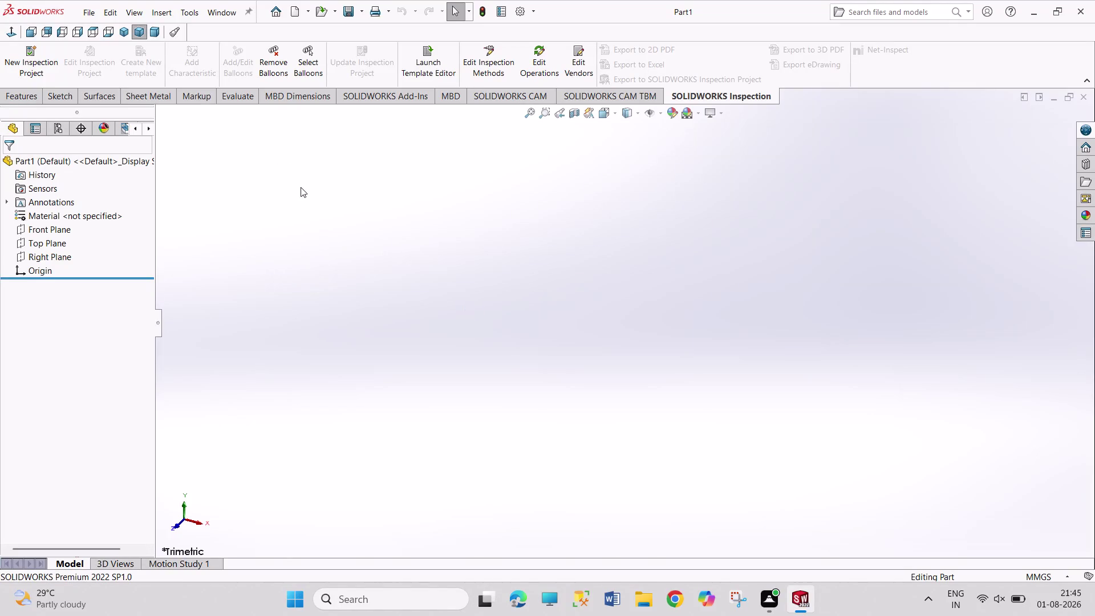
Start Sketch1 on the Front Plane of the new part.
drag(301, 187, 450, 358)
drag(283, 195, 447, 350)
click(59, 232)
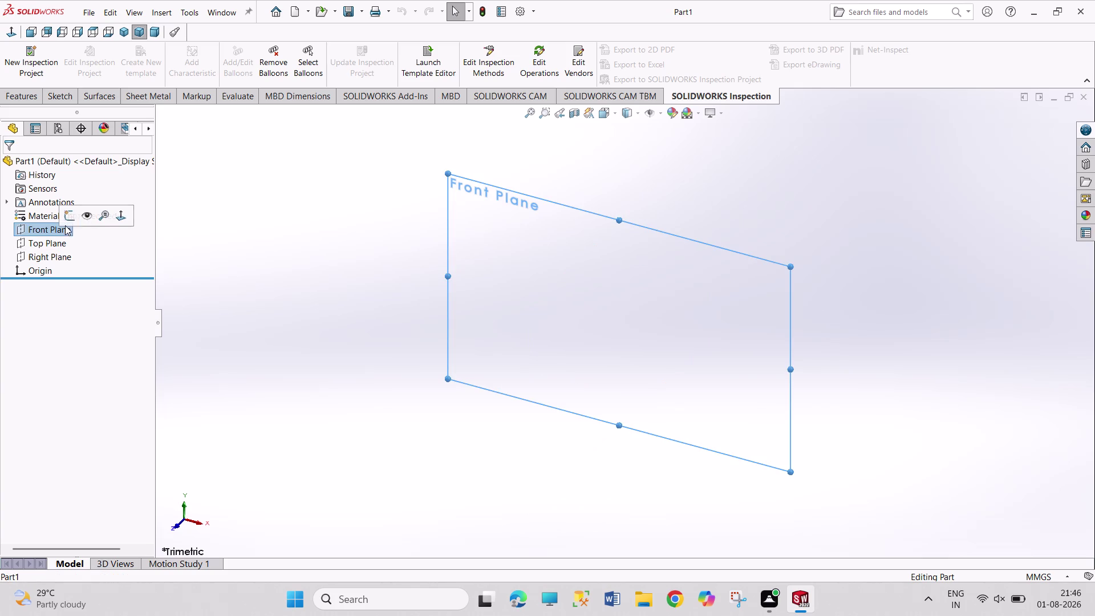
click(71, 212)
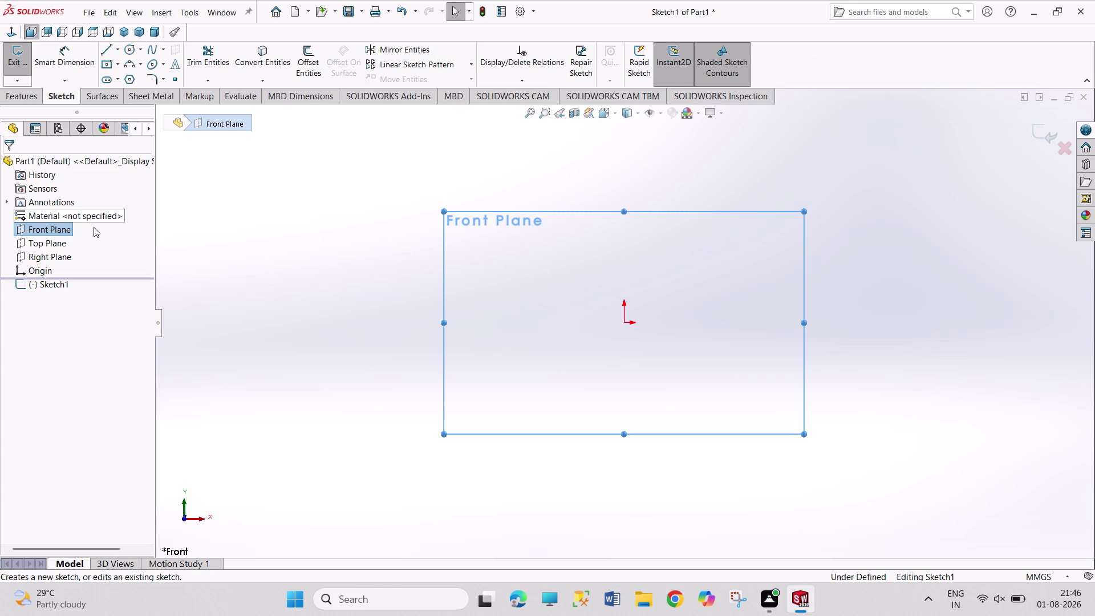
Draw a closed line outline from the origin: end steps, sloped shoulders and raised top.
click(105, 50)
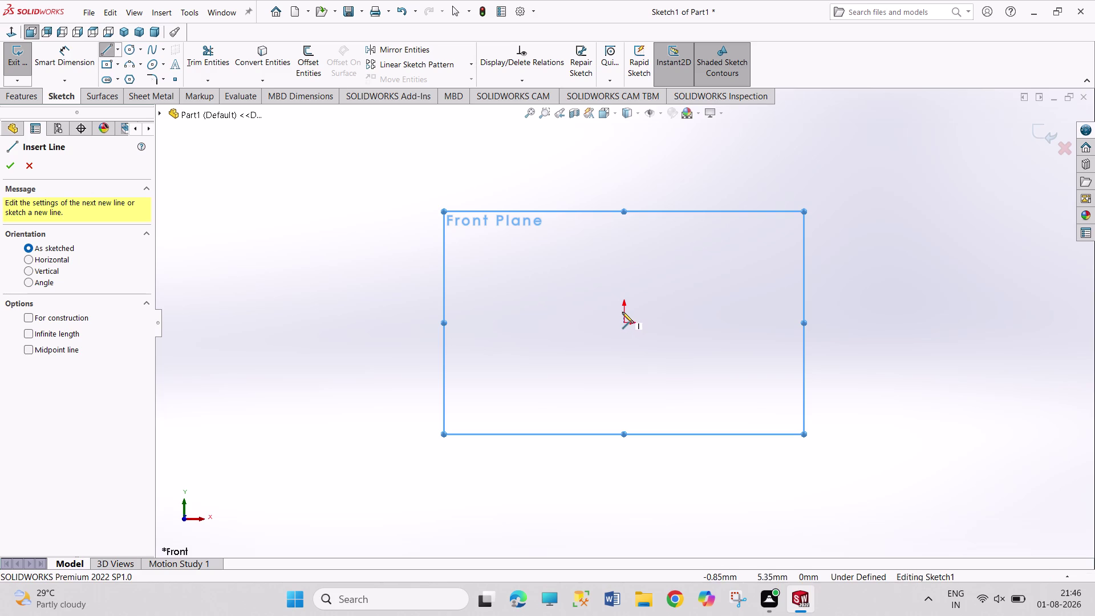
click(624, 313)
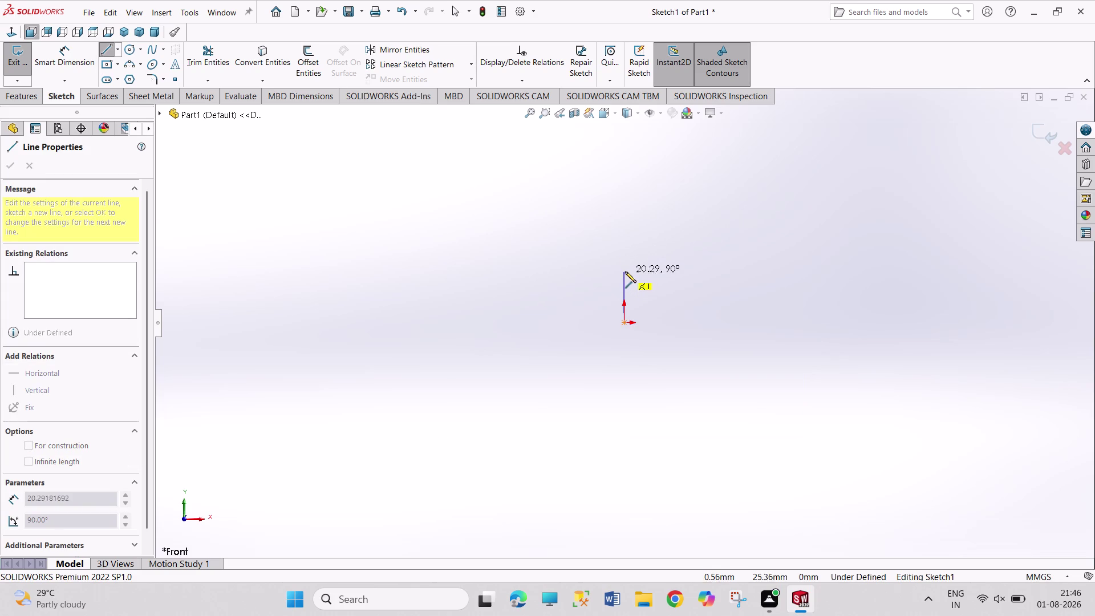
click(624, 271)
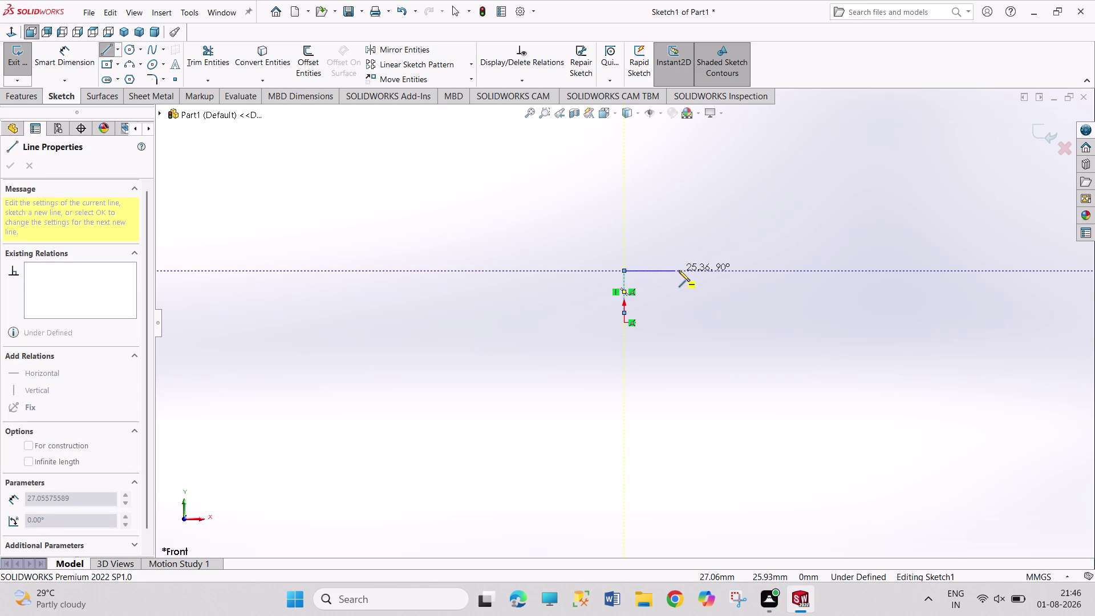
click(678, 270)
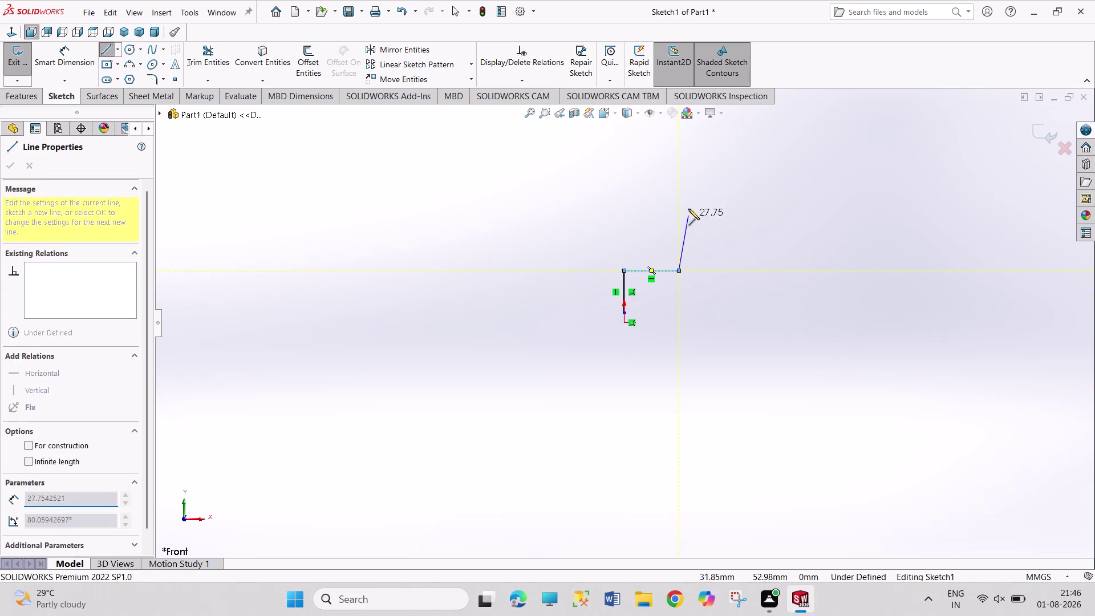
click(689, 204)
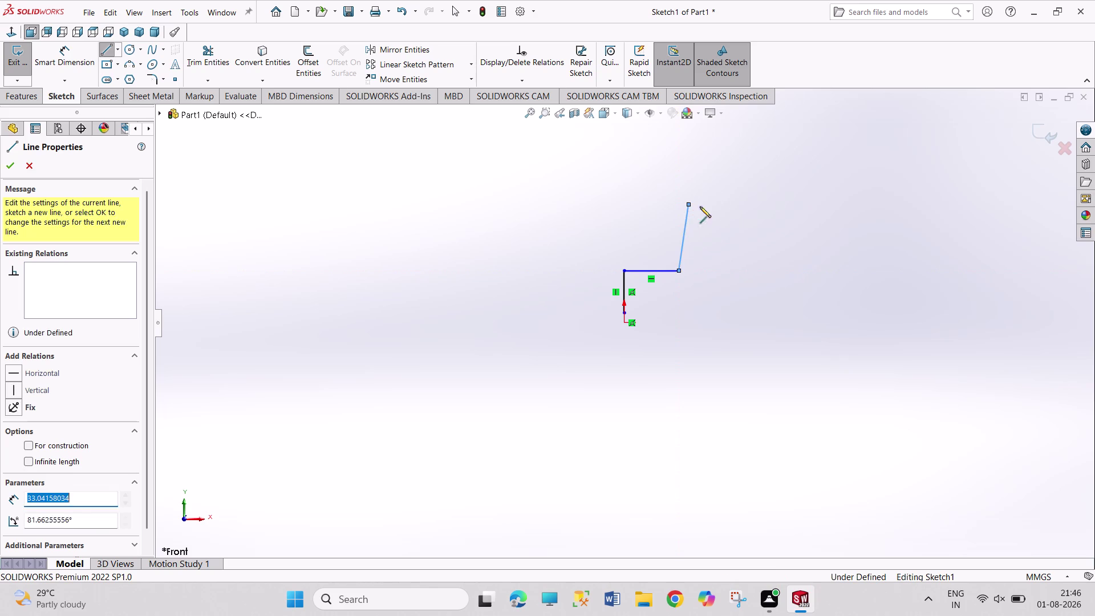
click(895, 203)
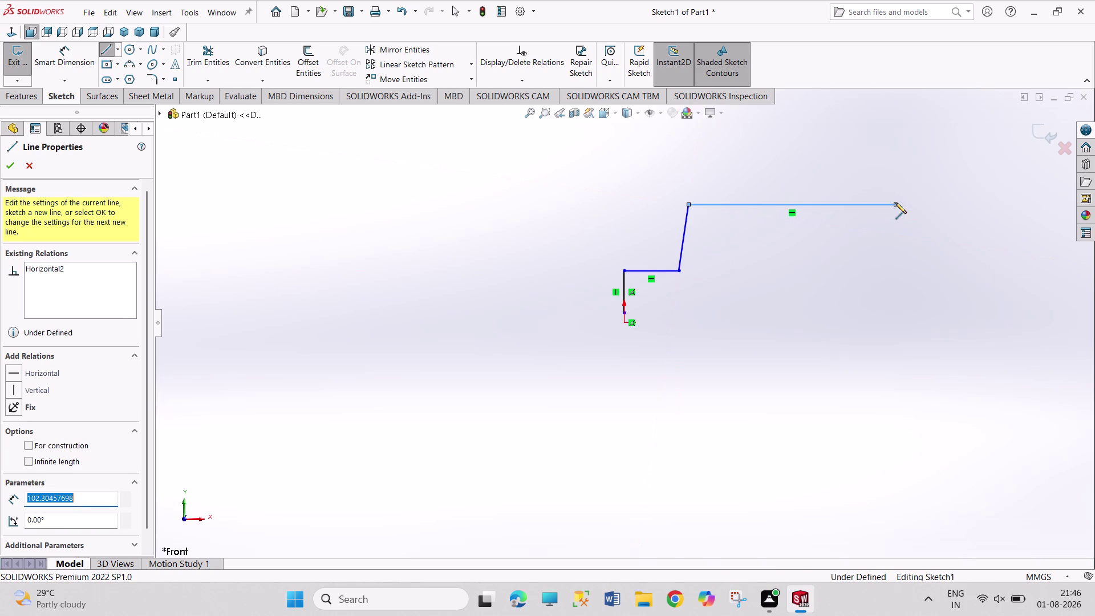
click(914, 273)
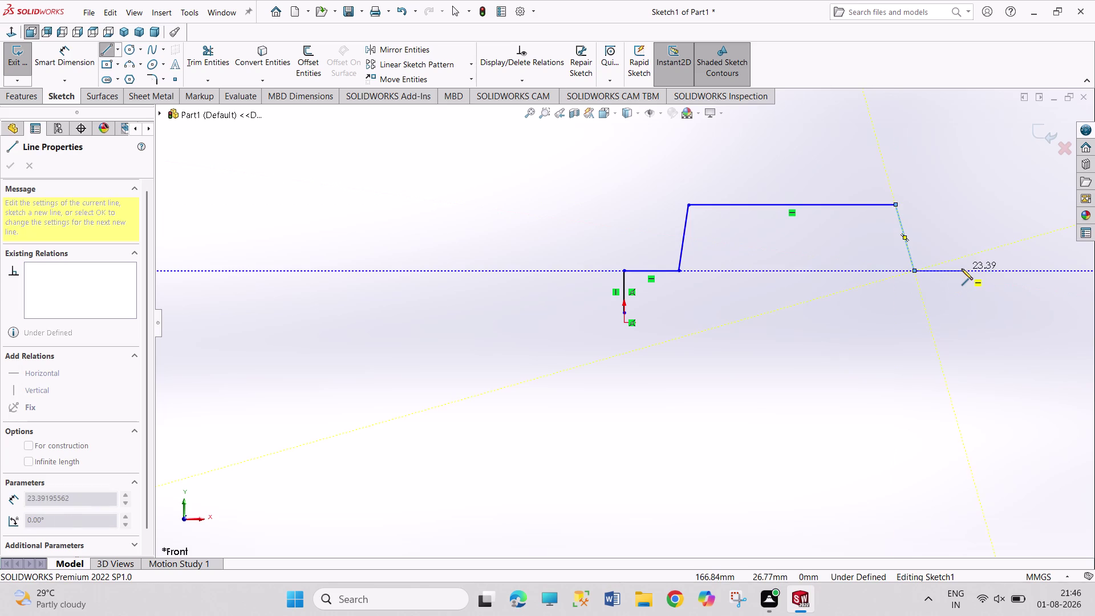
click(961, 268)
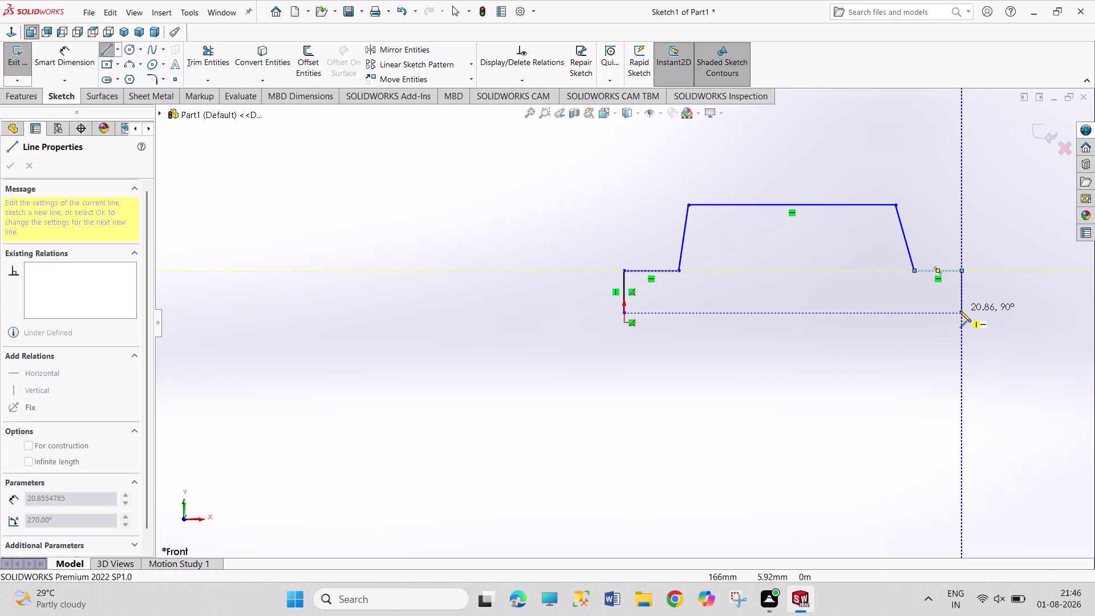
click(960, 311)
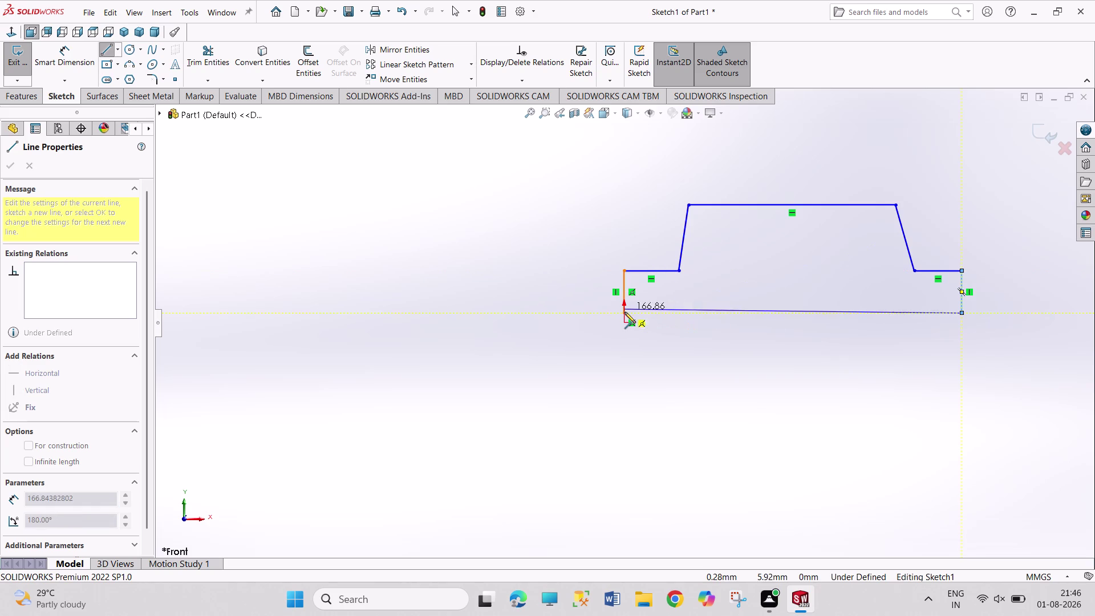
click(624, 312)
right_click(581, 237)
click(586, 242)
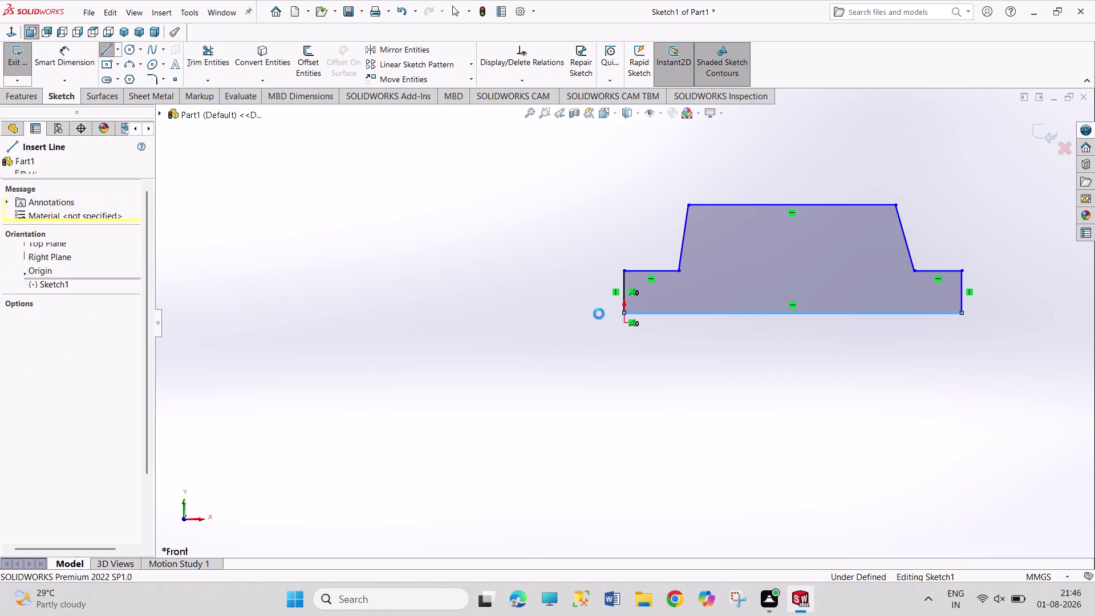
Add a Coincident relation between the profile's lower-left corner point and the origin.
drag(624, 313, 630, 320)
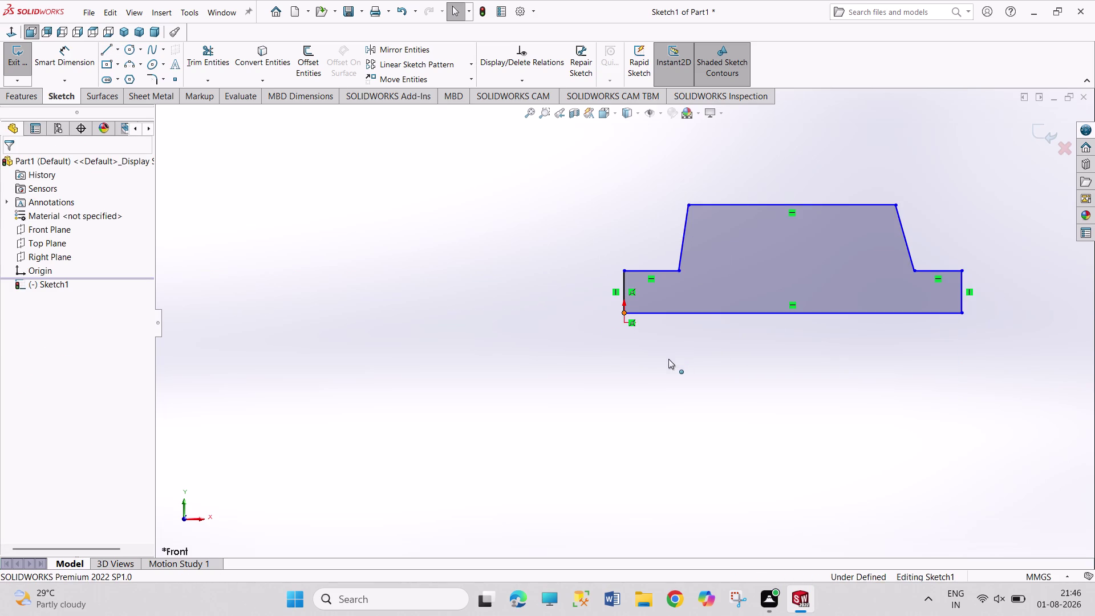
scroll(down, 3)
scroll(down, 3)
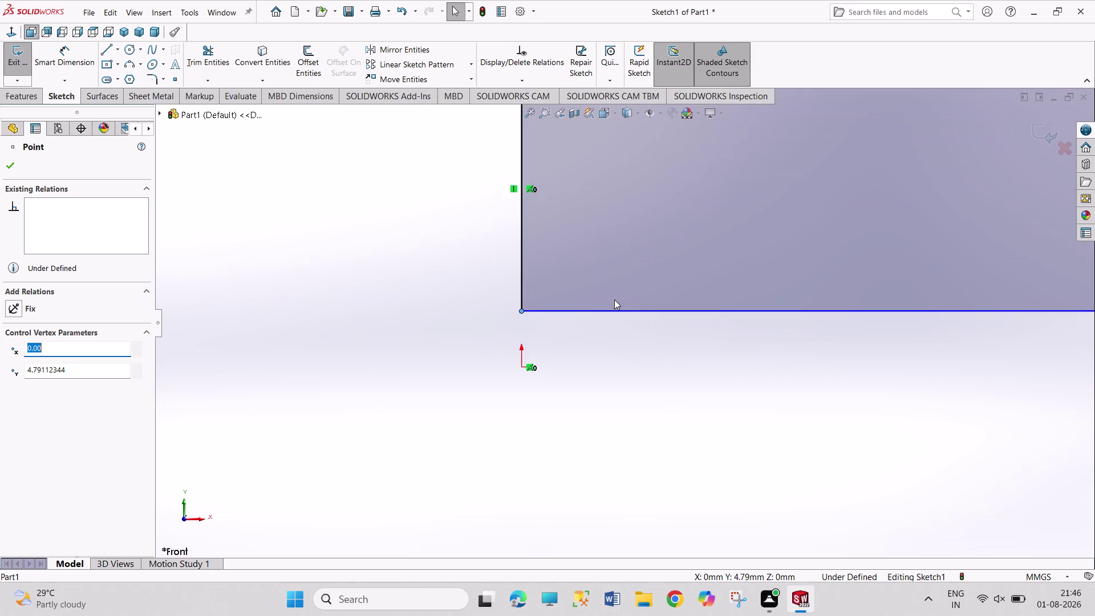
scroll(down, 3)
click(512, 318)
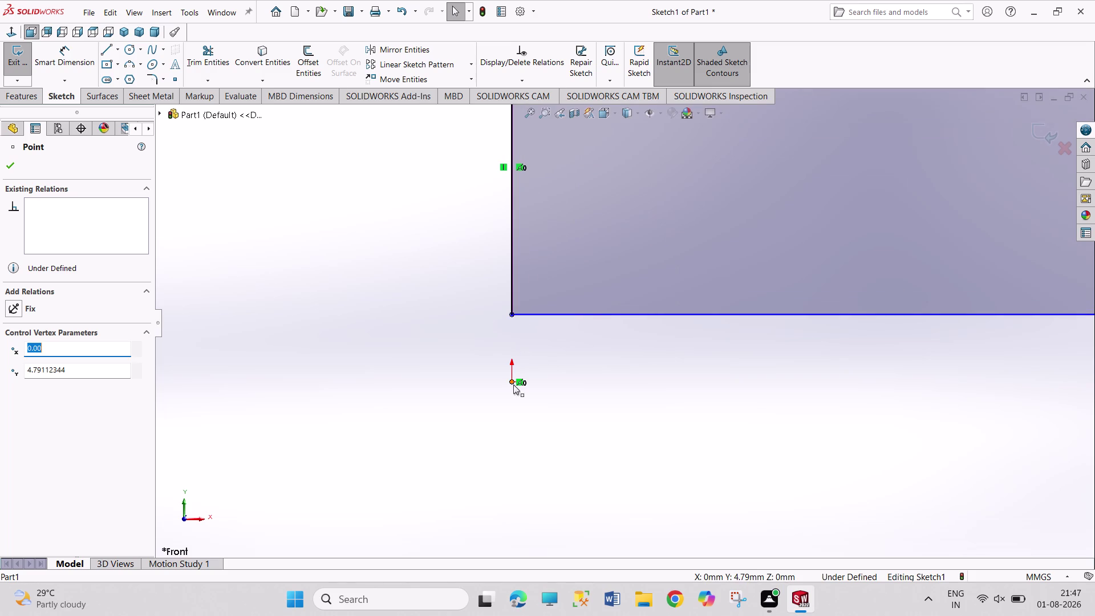
click(510, 380)
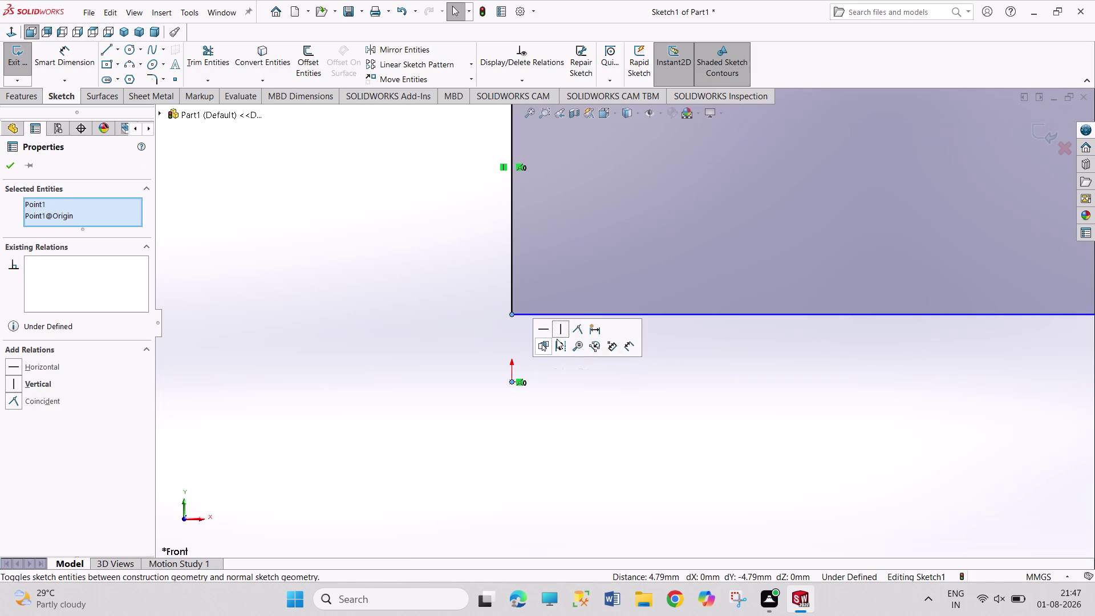
click(582, 330)
click(599, 420)
scroll(up, 3)
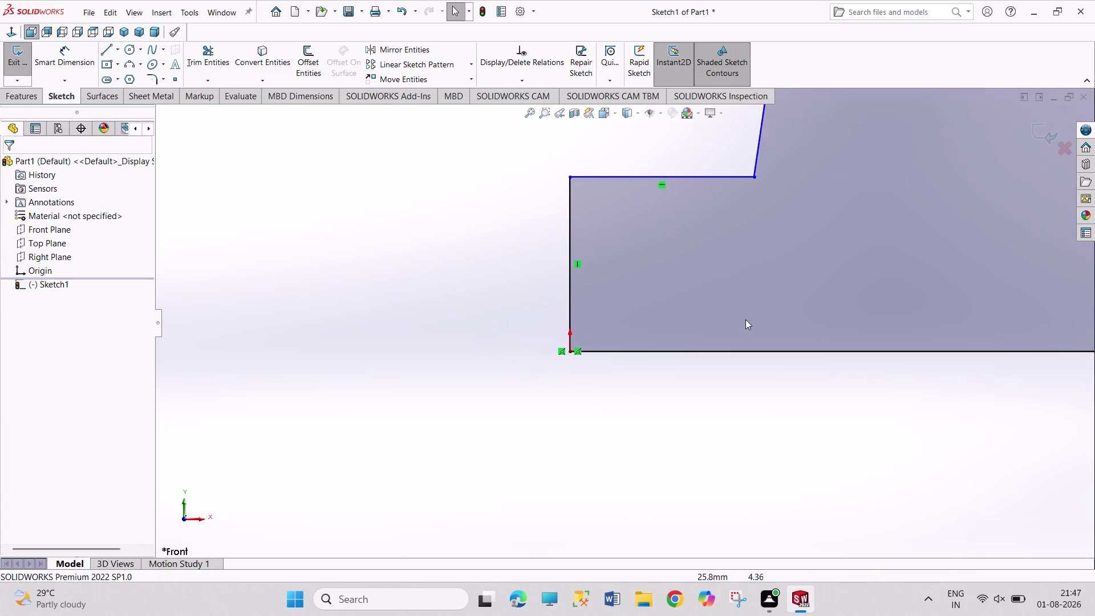
scroll(up, 3)
scroll(up, 3)
scroll(down, 3)
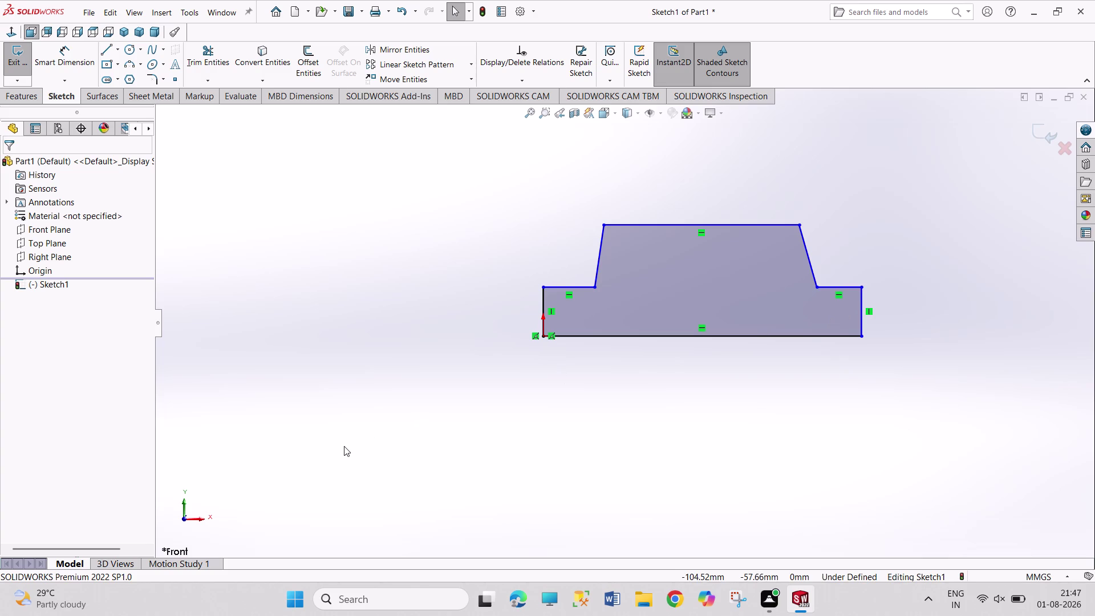
right_drag(250, 489, 204, 348)
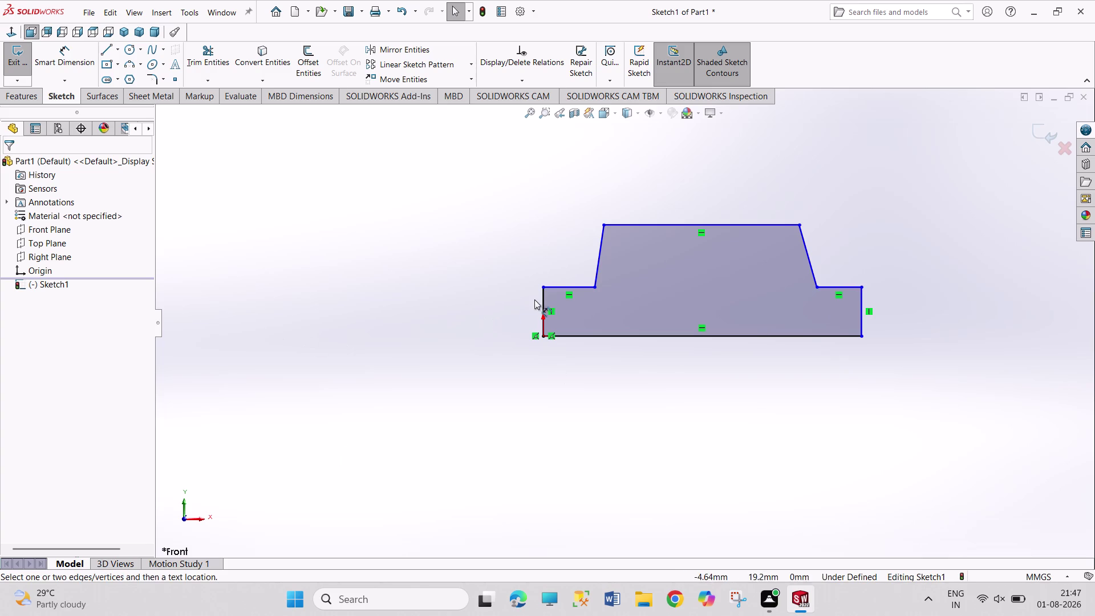
Dimension the distance between the two end edges as 20 mm.
click(543, 307)
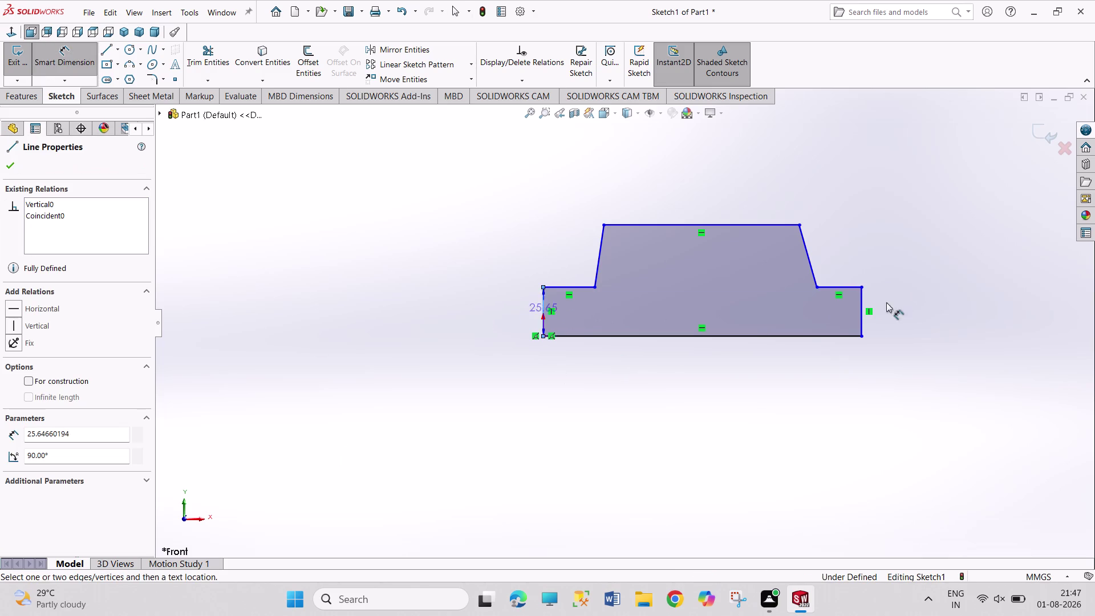
click(861, 310)
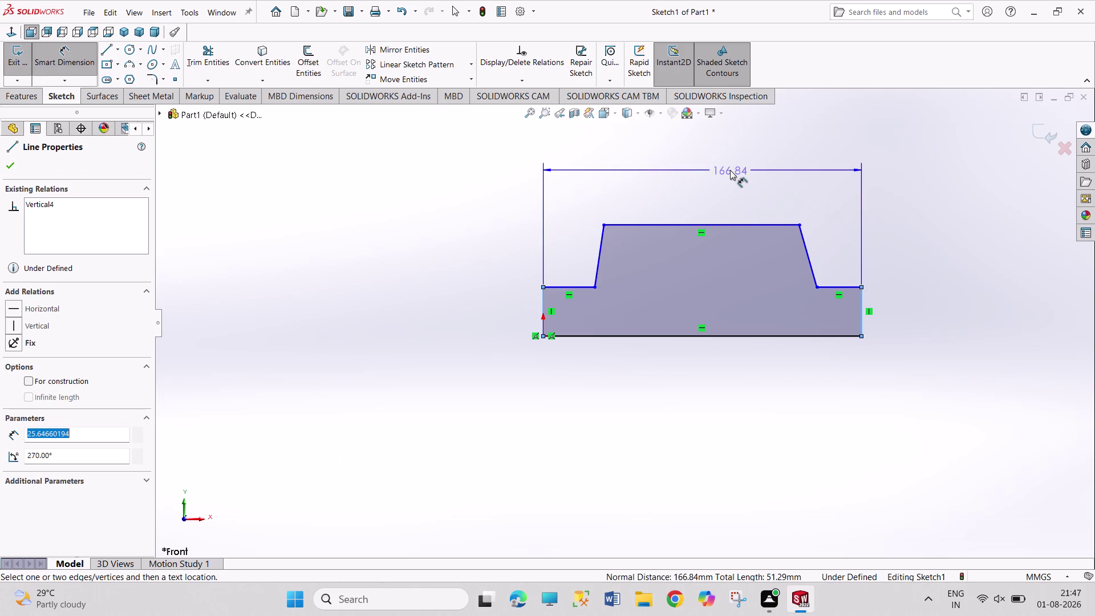
click(729, 170)
text(20)
key(Return)
key(Return)
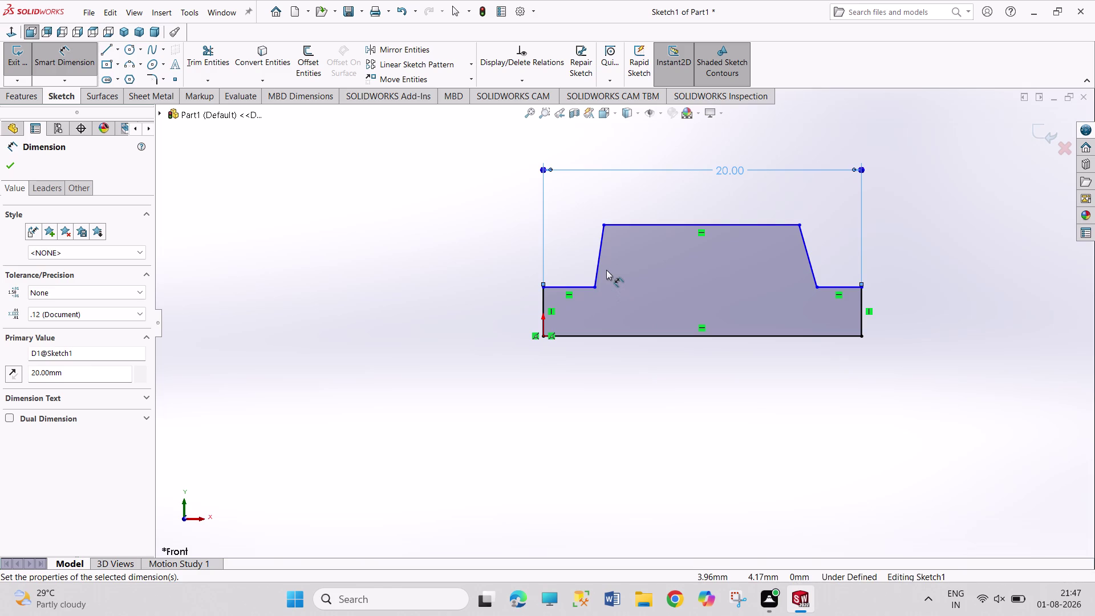
Dimension the left sloped shoulder at 85° to the bottom edge.
click(599, 262)
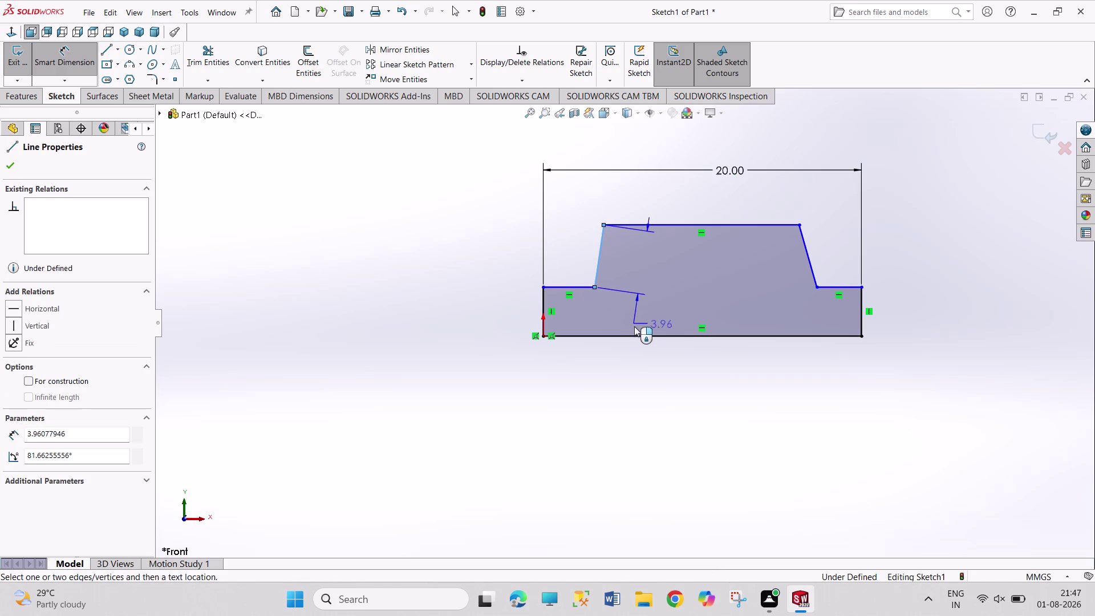
click(639, 336)
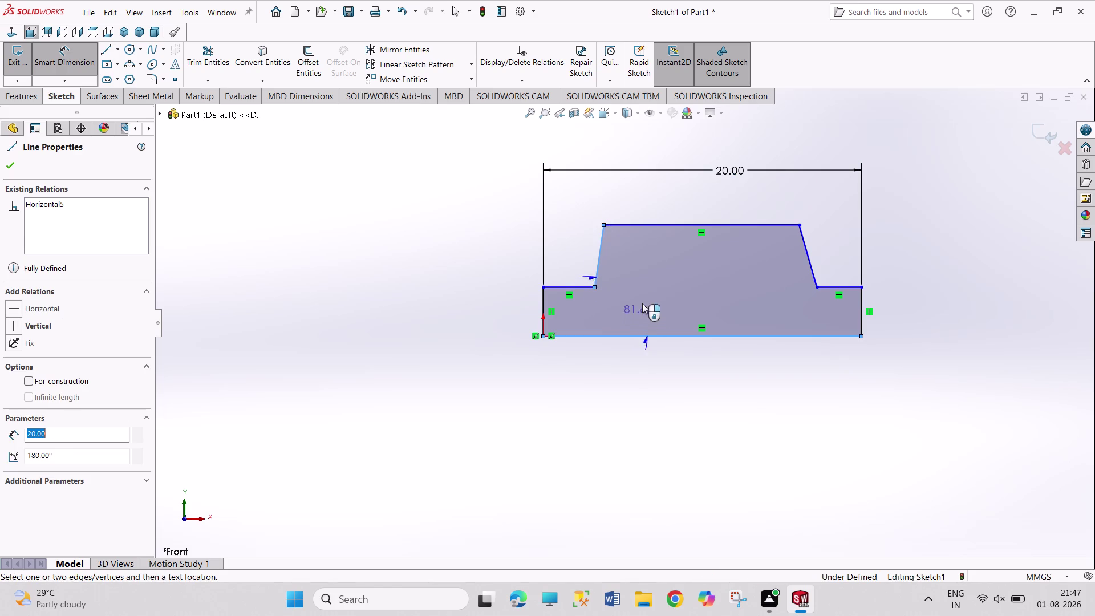
click(657, 297)
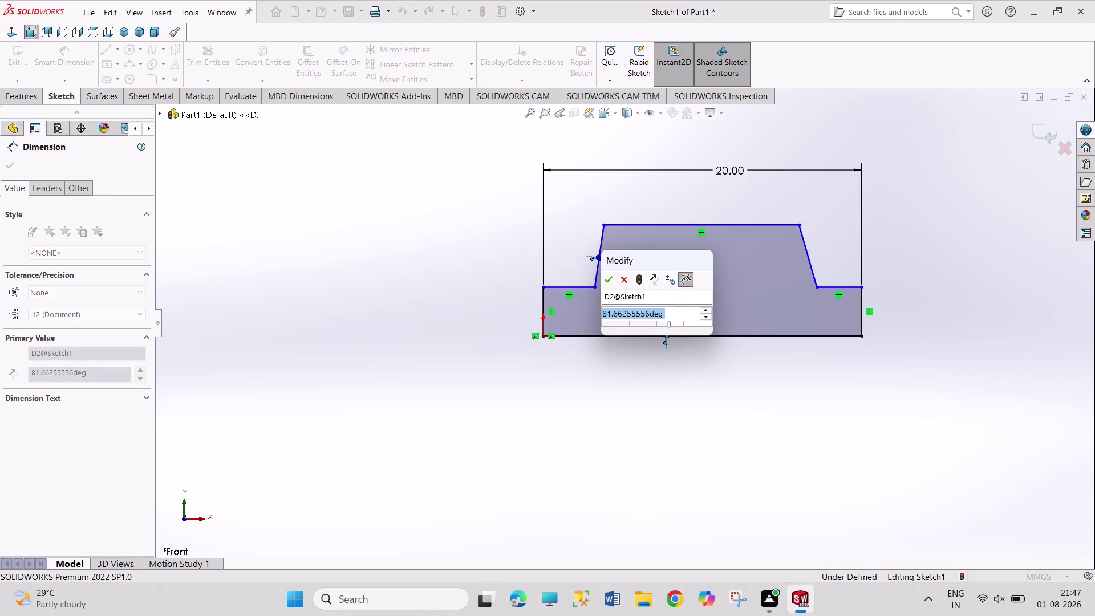
text(85)
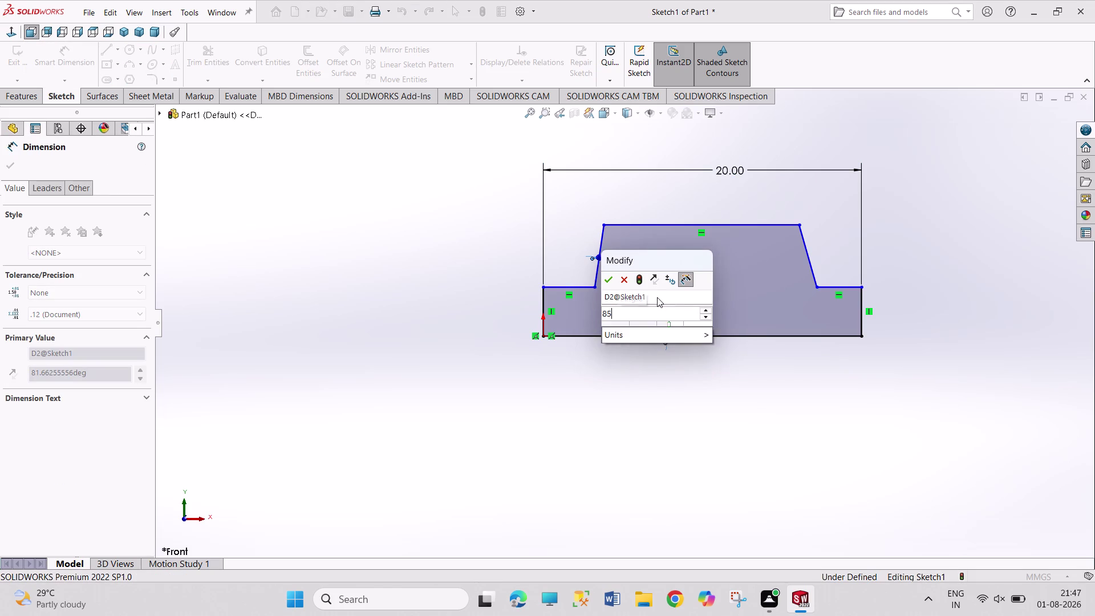
key(Return)
right_click(751, 397)
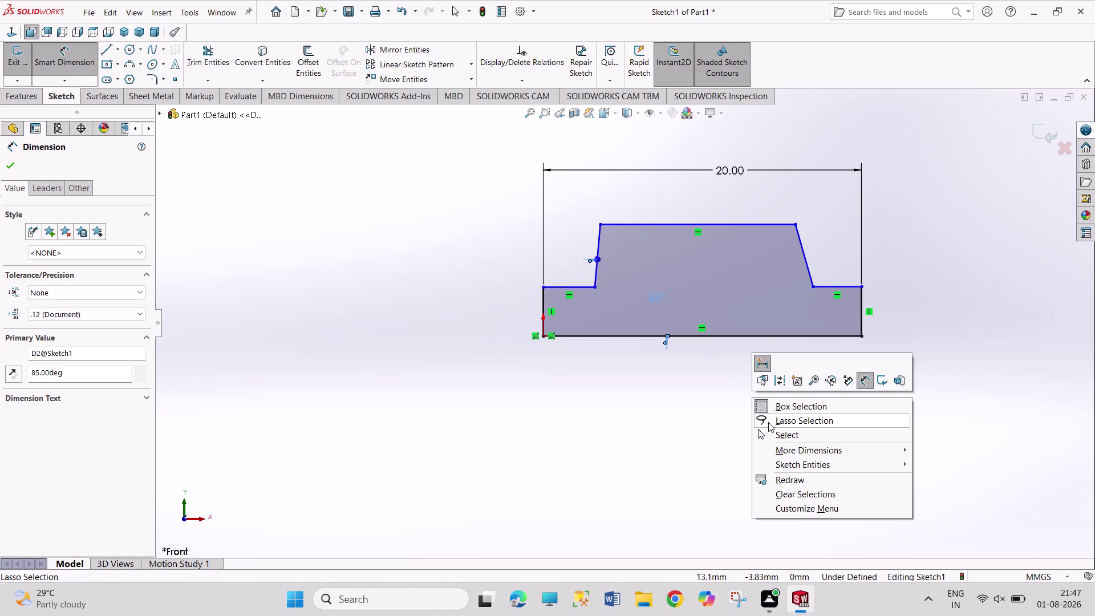
click(774, 431)
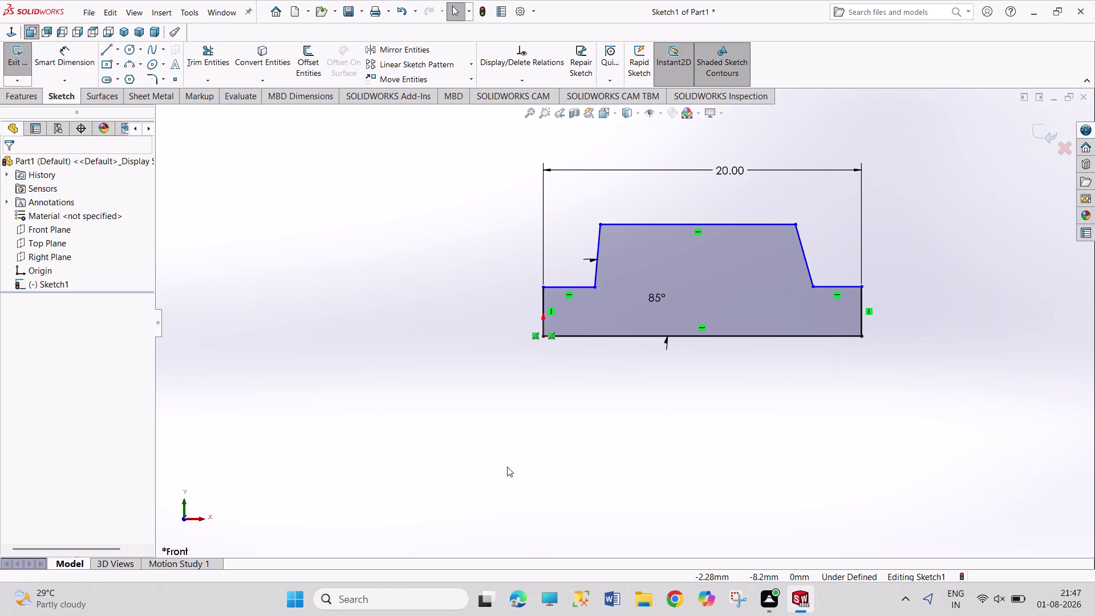
Dimension the left step height as 25/2 (12.50 mm).
right_drag(507, 467, 481, 370)
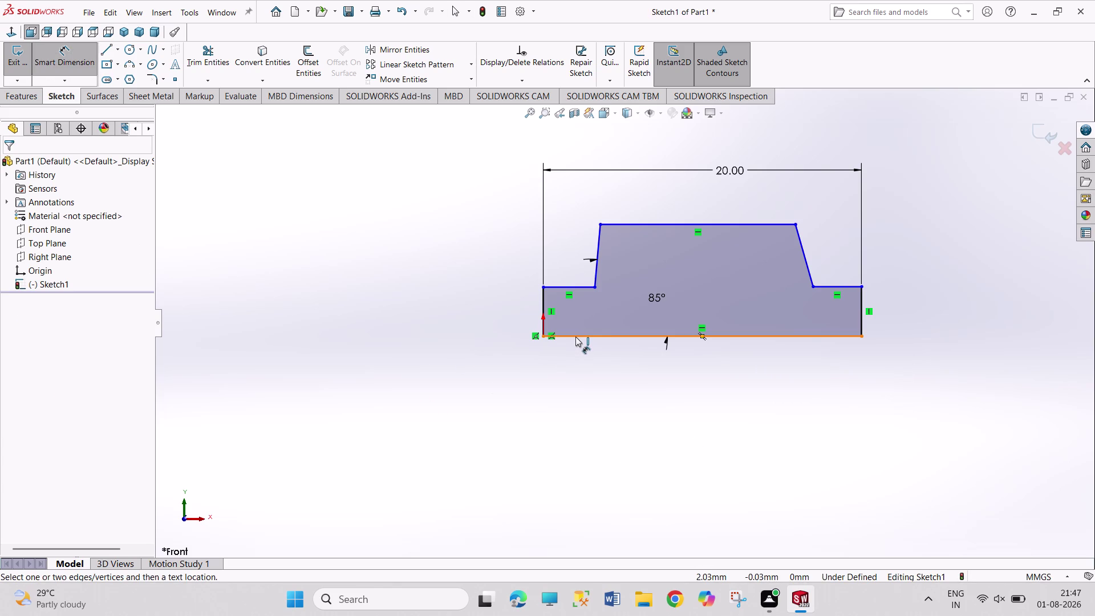
click(576, 336)
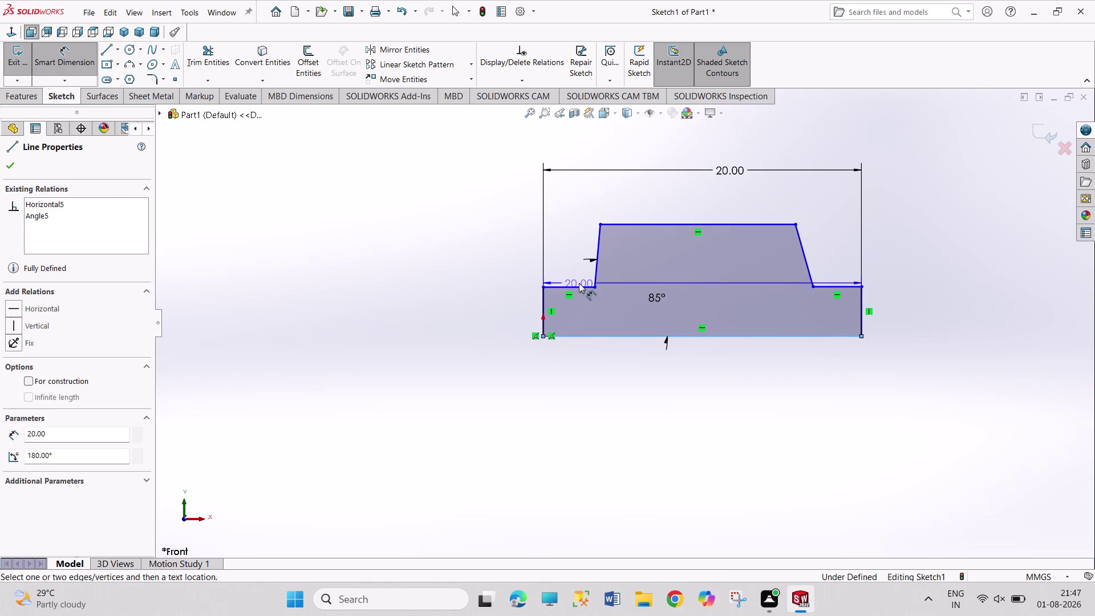
click(580, 286)
click(493, 308)
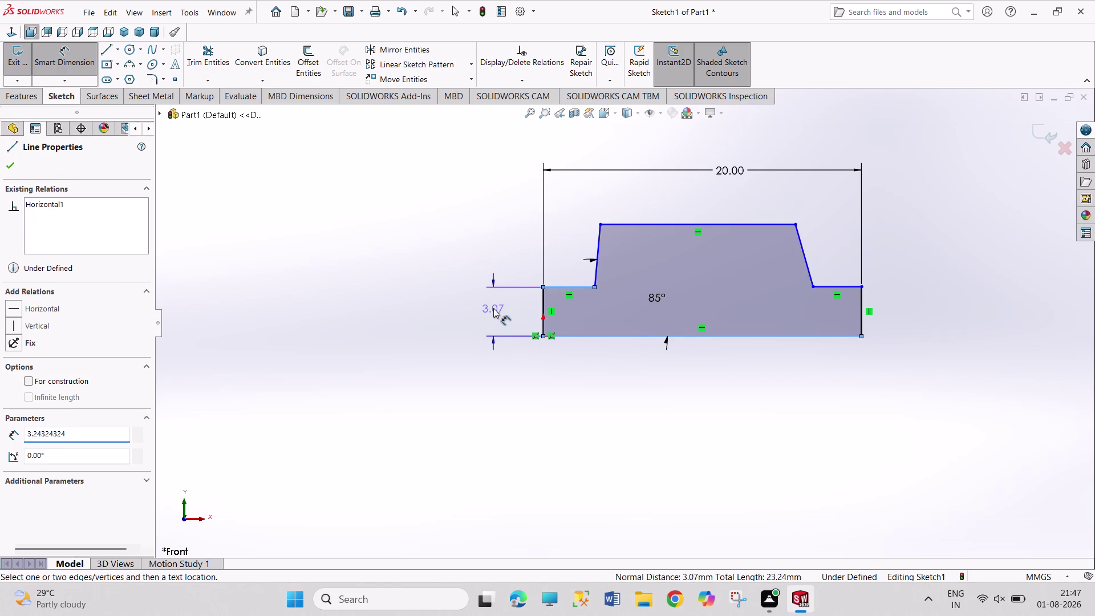
text(25/2)
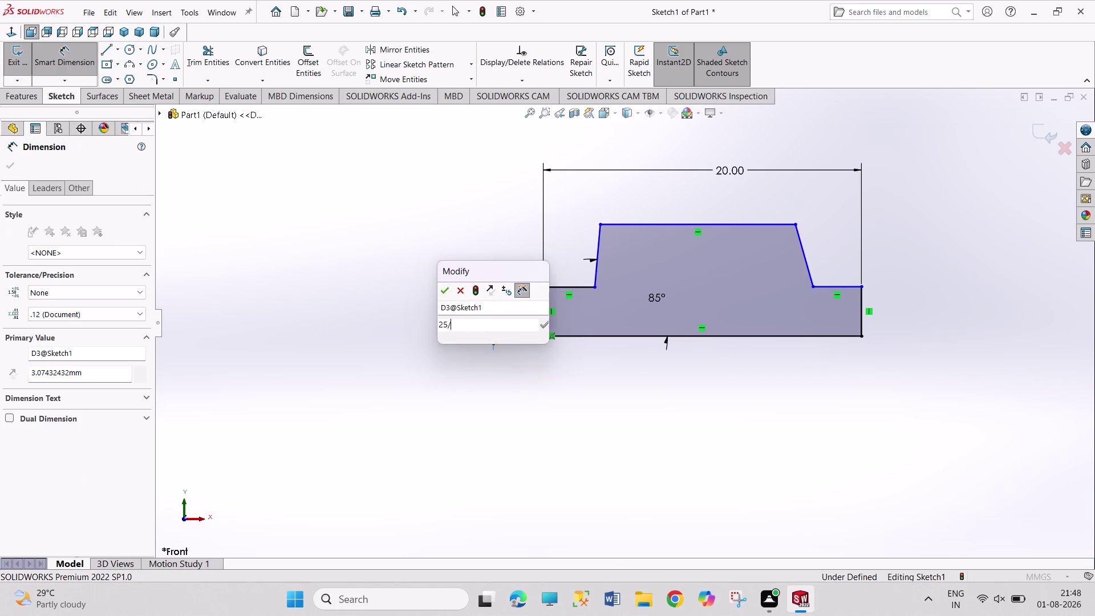
key(Return)
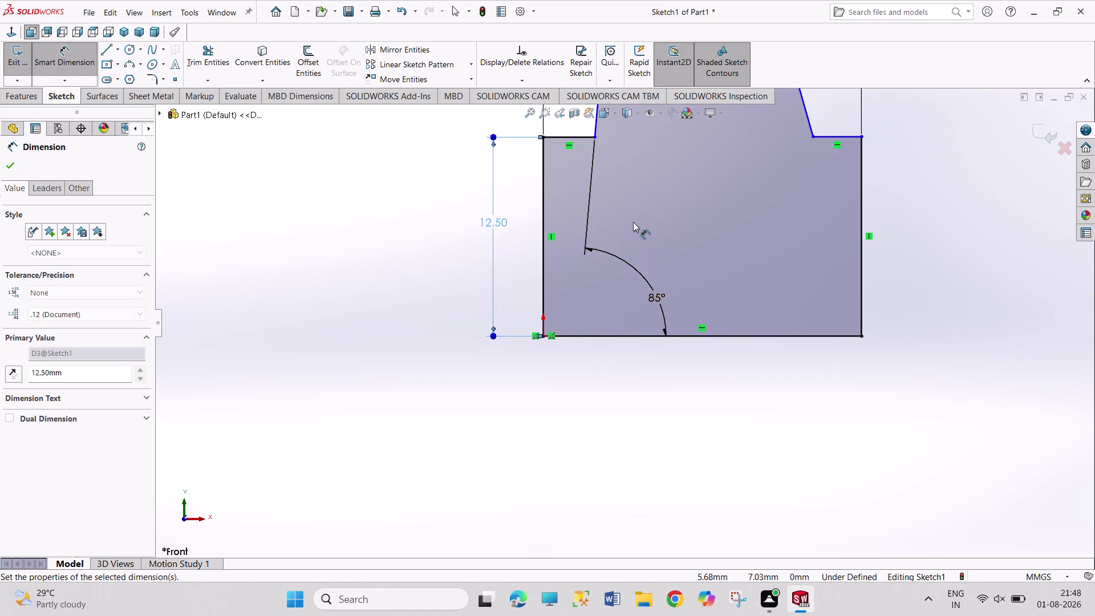
Dimension the overall profile height as 50 mm.
scroll(up, 3)
scroll(up, 3)
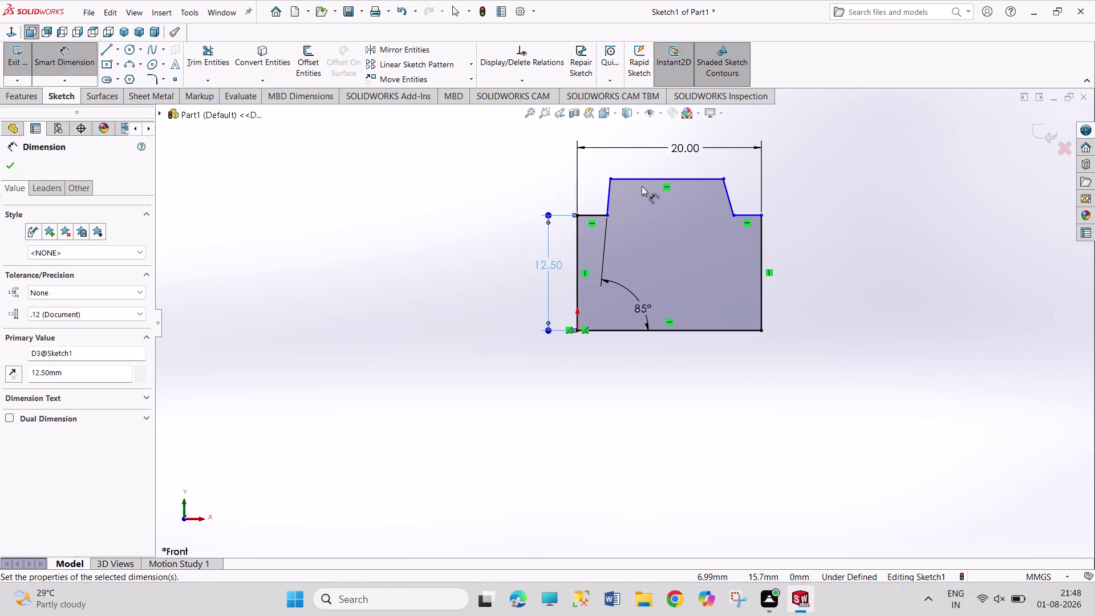
click(641, 180)
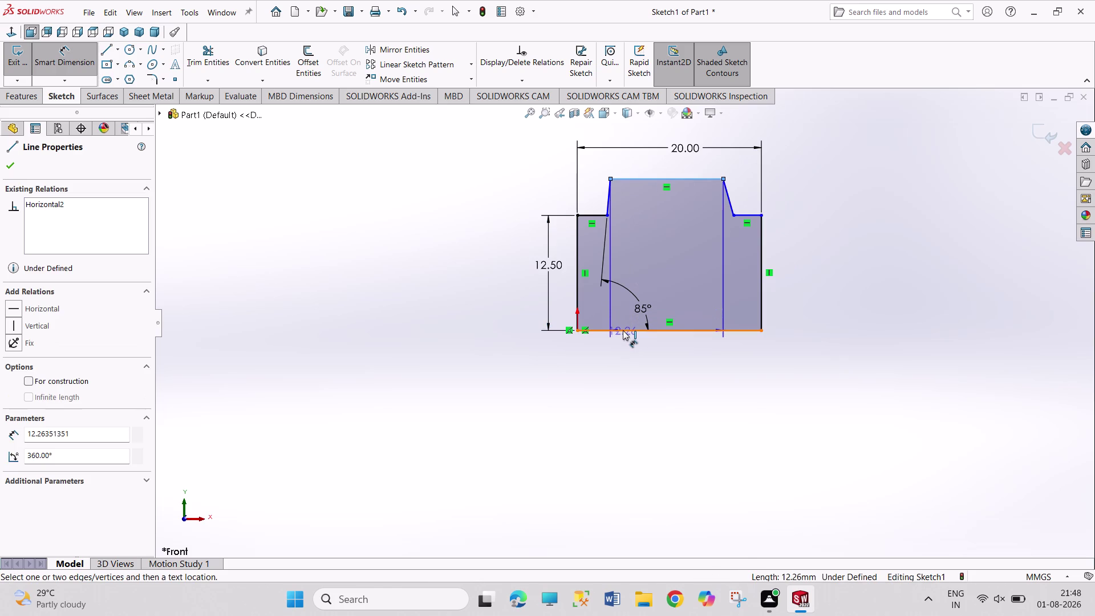
click(622, 331)
click(466, 261)
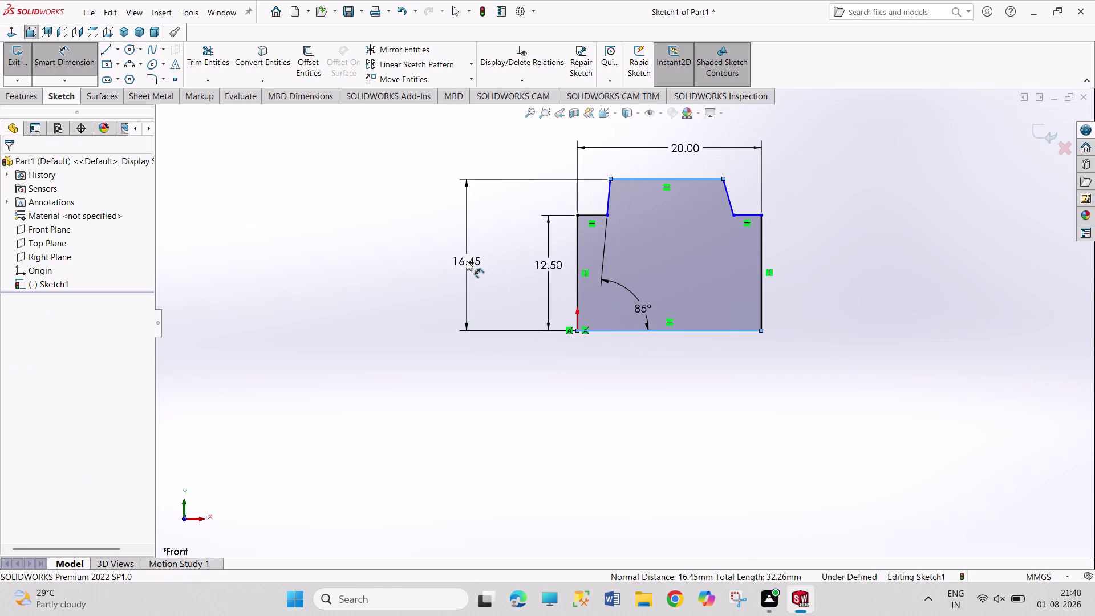
text(50)
key(Return)
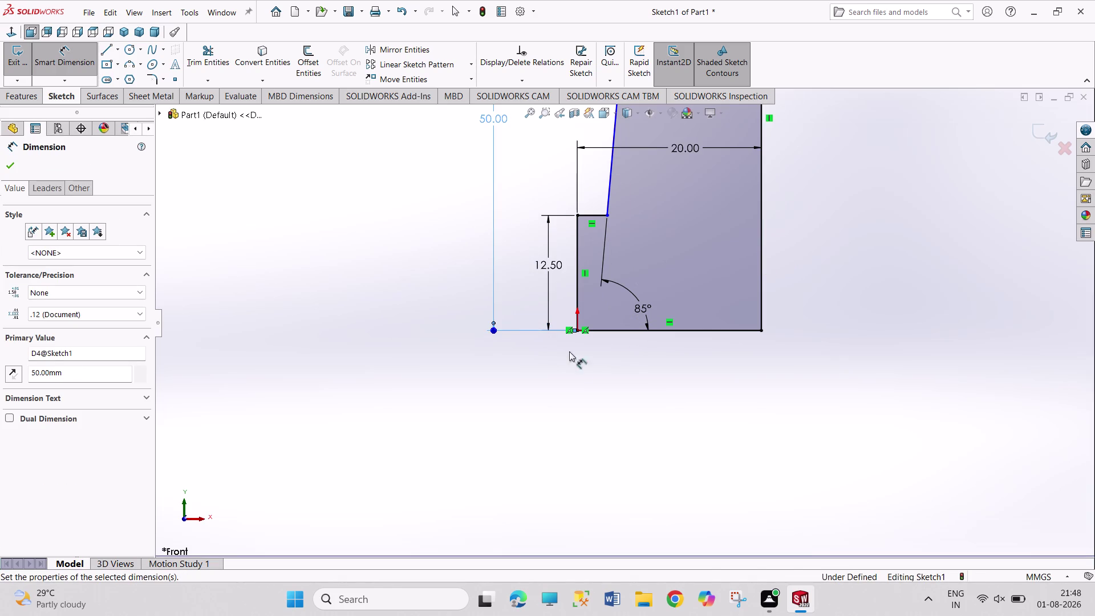
right_click(602, 401)
click(636, 437)
Change the 20 mm length dimension to 200 mm.
scroll(up, 3)
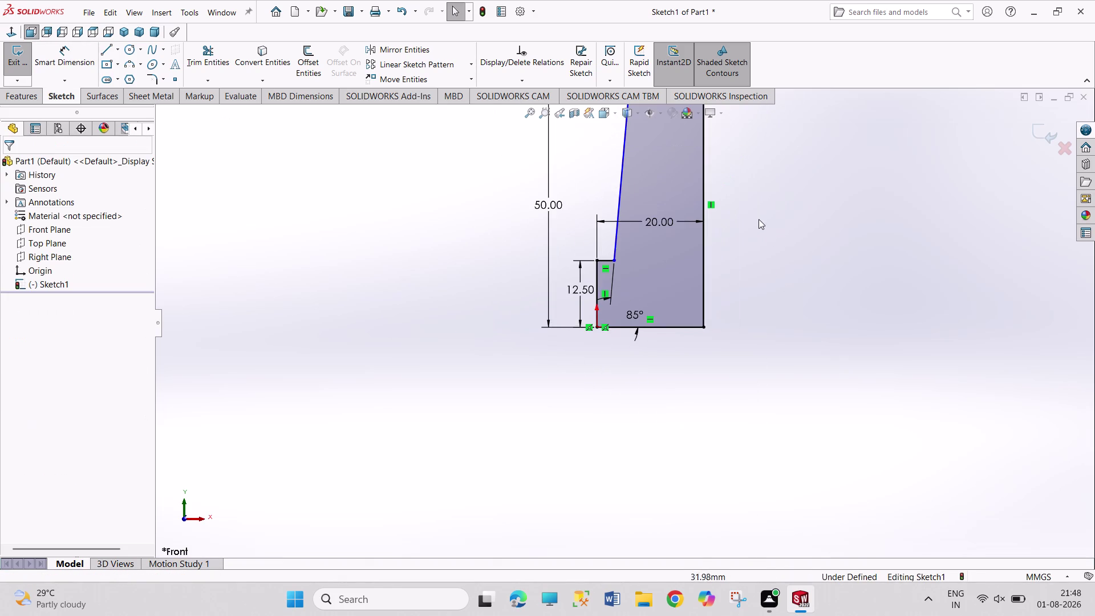
scroll(up, 3)
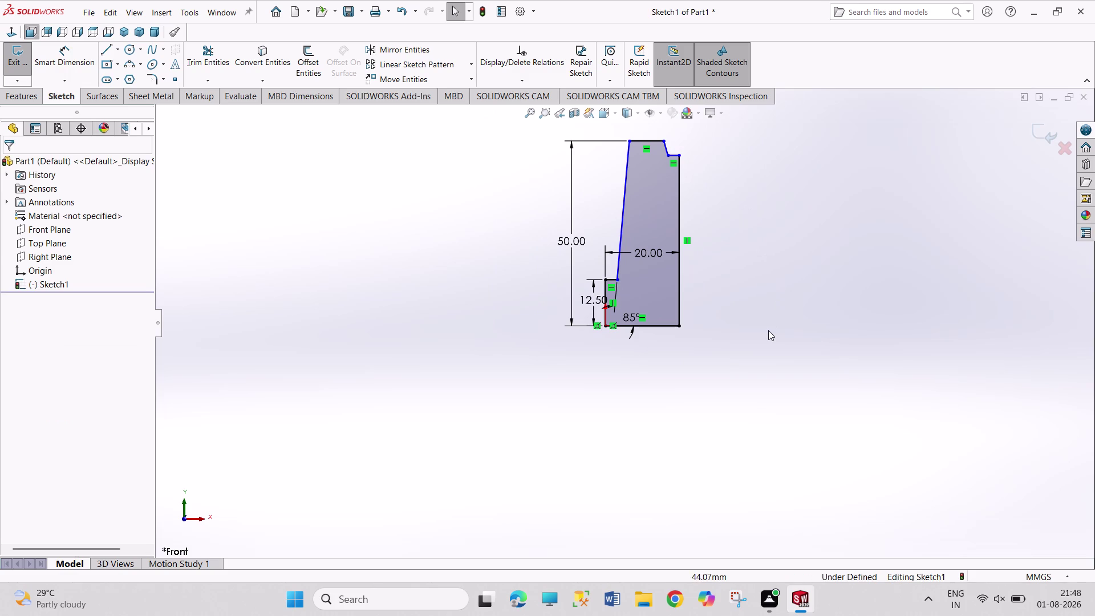
double_click(653, 254)
text(2)
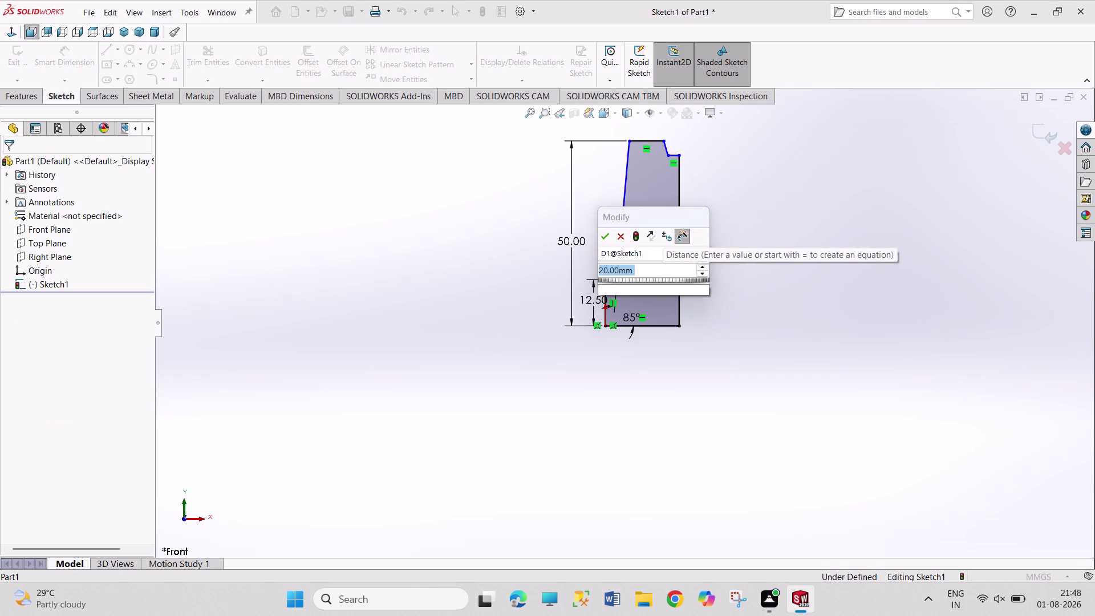
text(00)
key(Return)
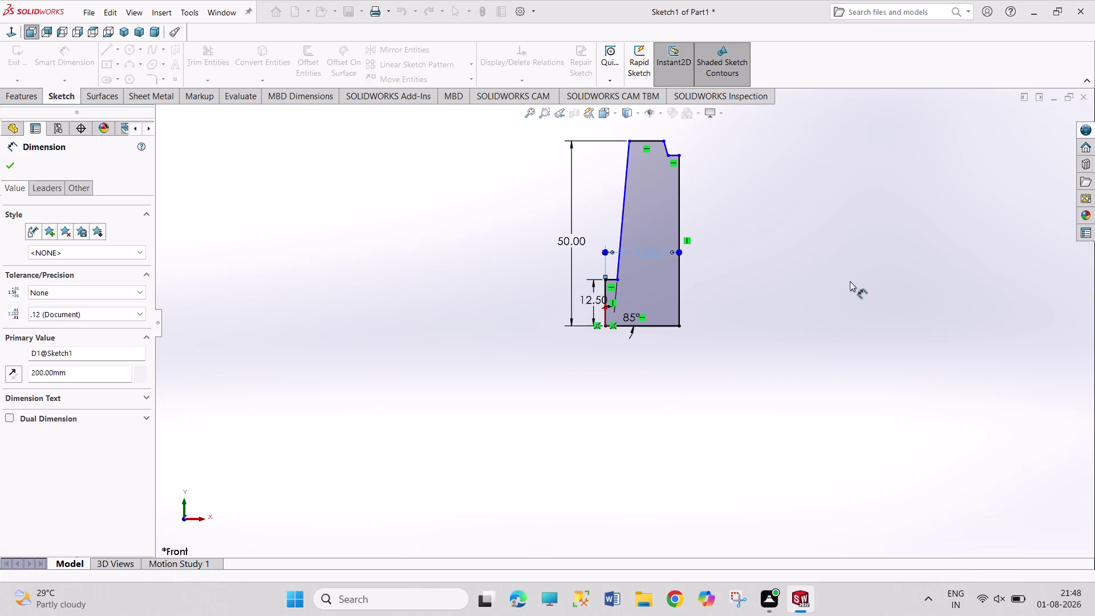
right_click(858, 392)
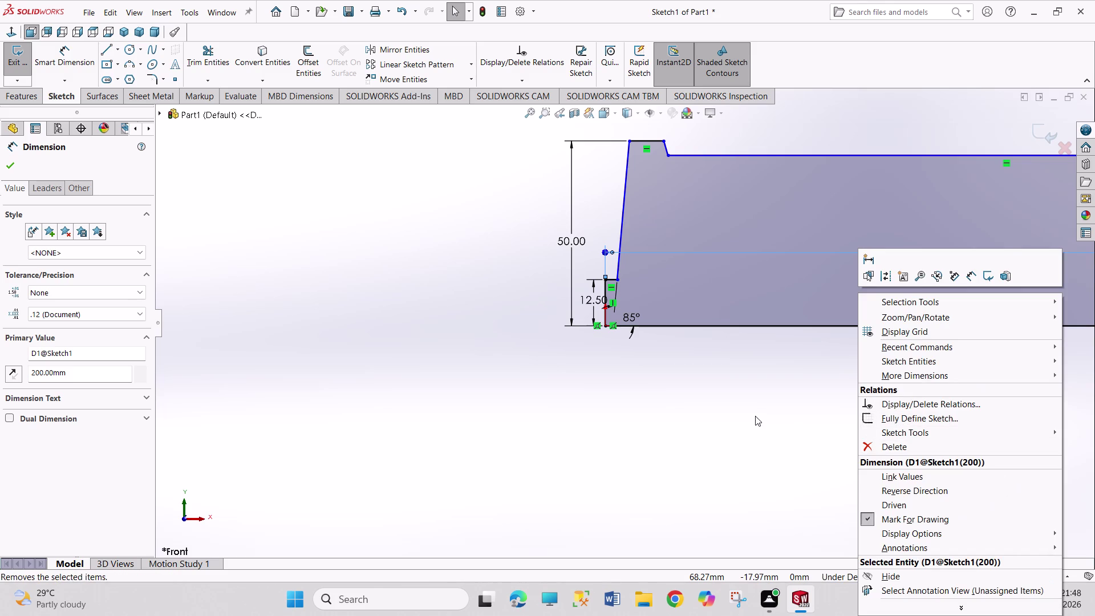
click(755, 416)
scroll(up, 3)
scroll(down, 3)
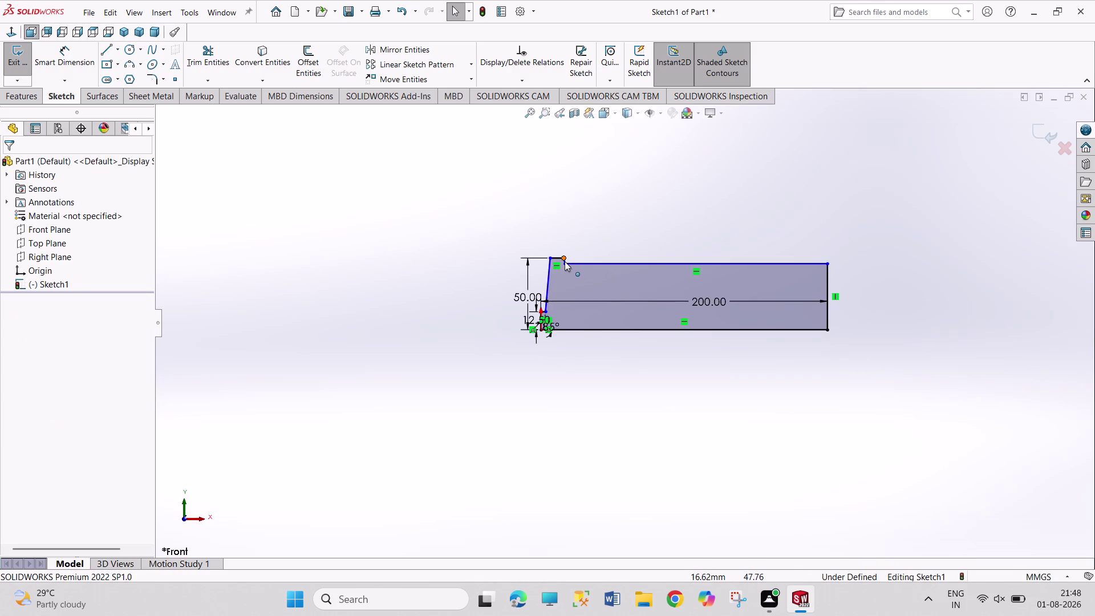
Drag the top edge's right-end corner points to form a stepped-down right shoulder.
drag(563, 262, 665, 261)
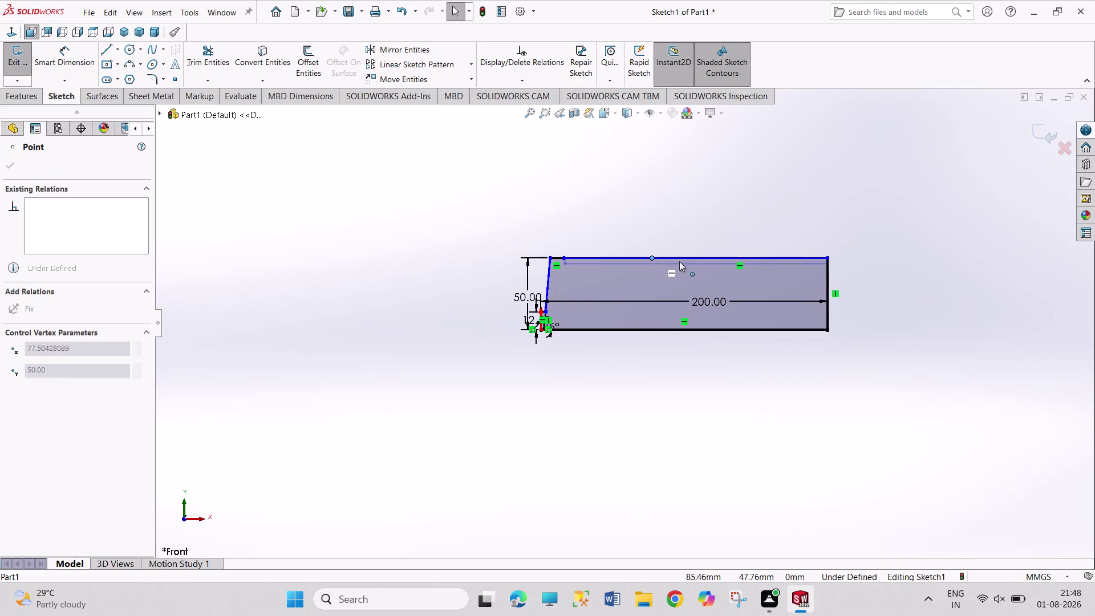
drag(666, 261, 821, 289)
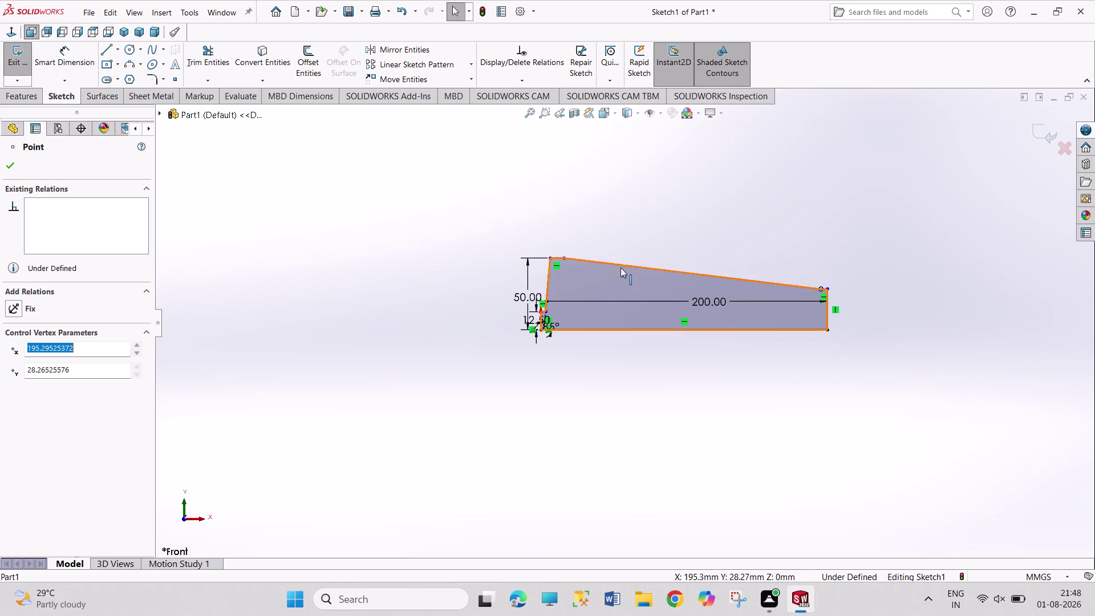
drag(565, 257, 683, 256)
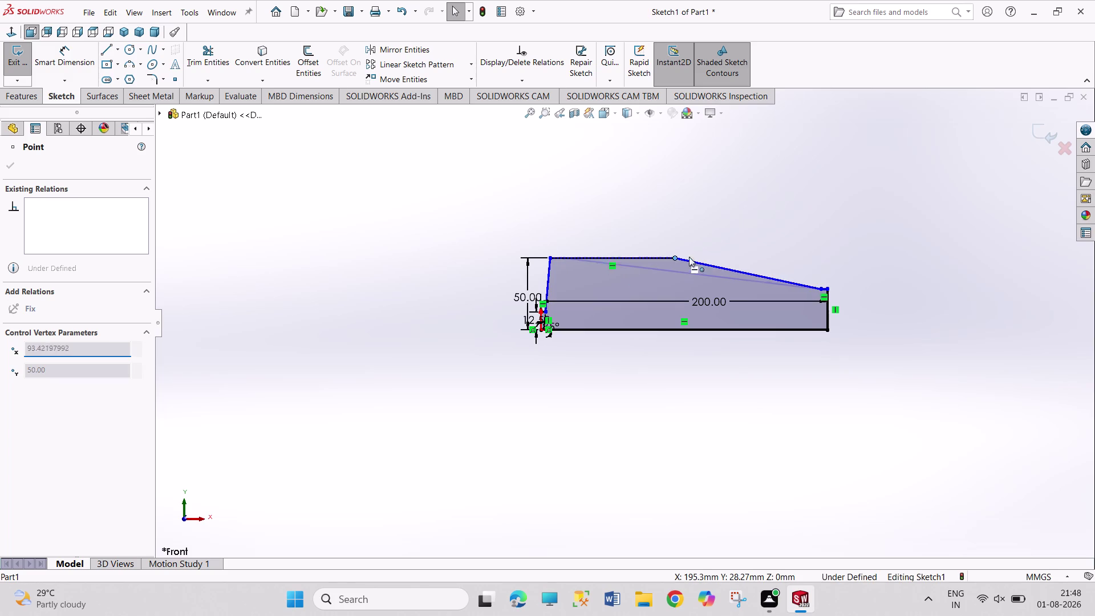
drag(683, 256, 823, 273)
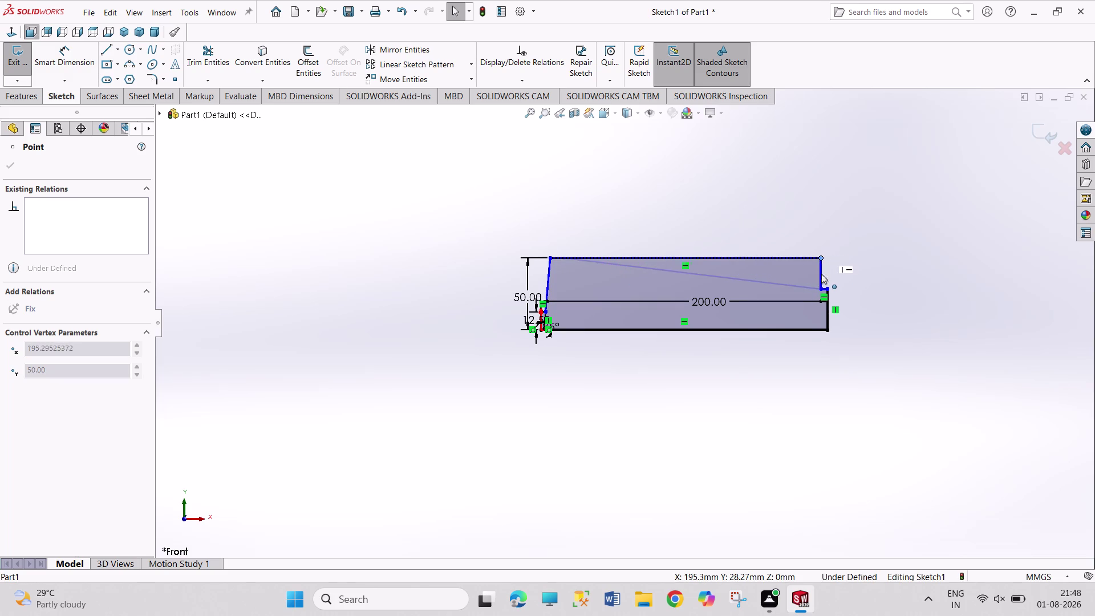
drag(822, 273, 802, 286)
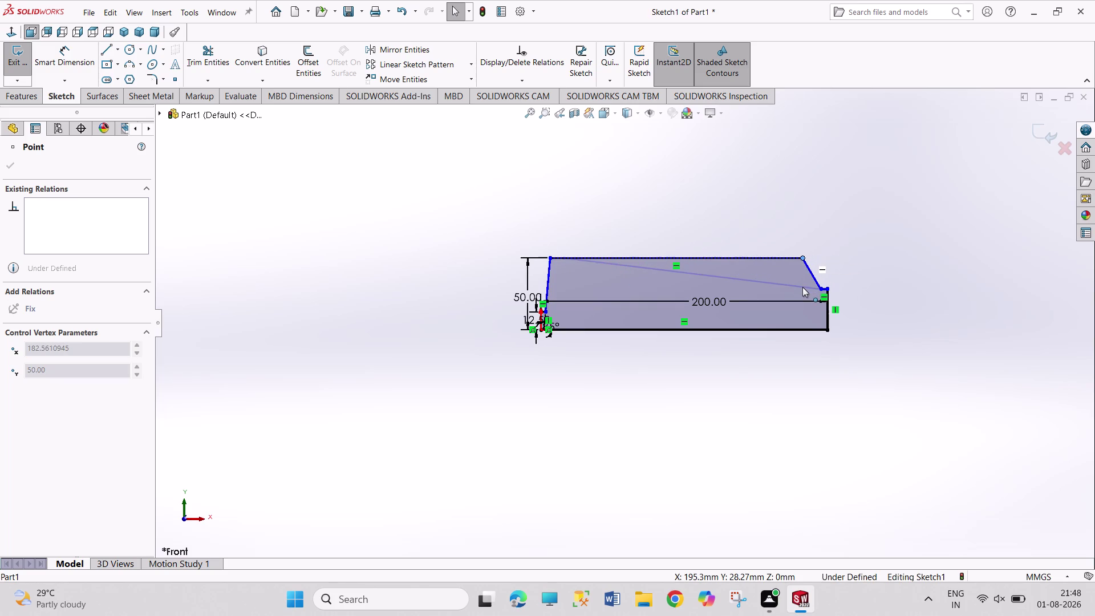
drag(802, 287, 801, 289)
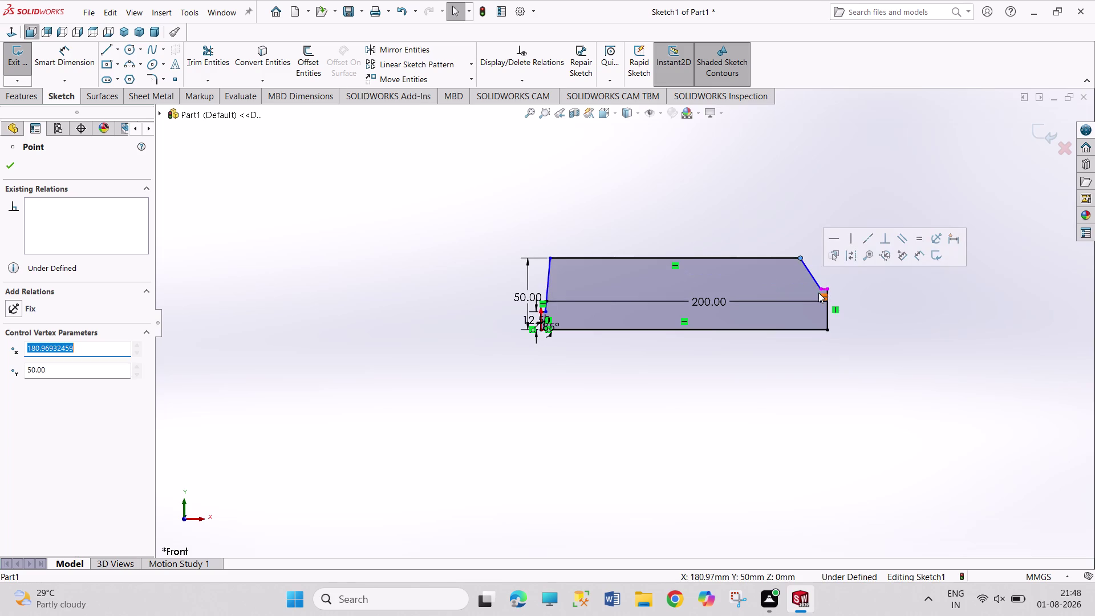
drag(821, 289, 797, 291)
click(889, 291)
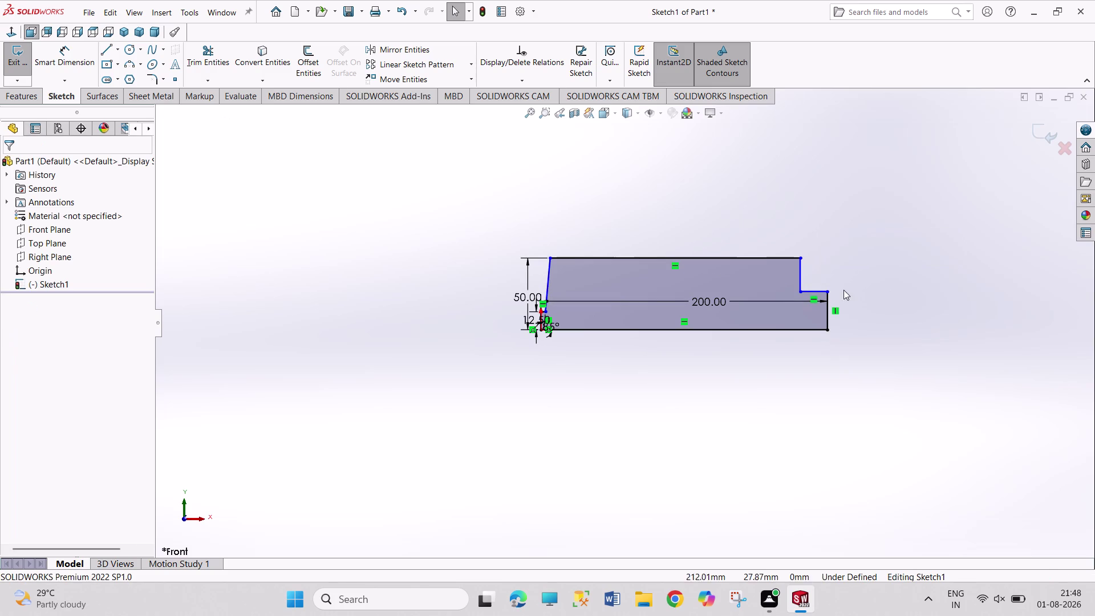
drag(802, 290, 801, 299)
click(896, 295)
scroll(down, 3)
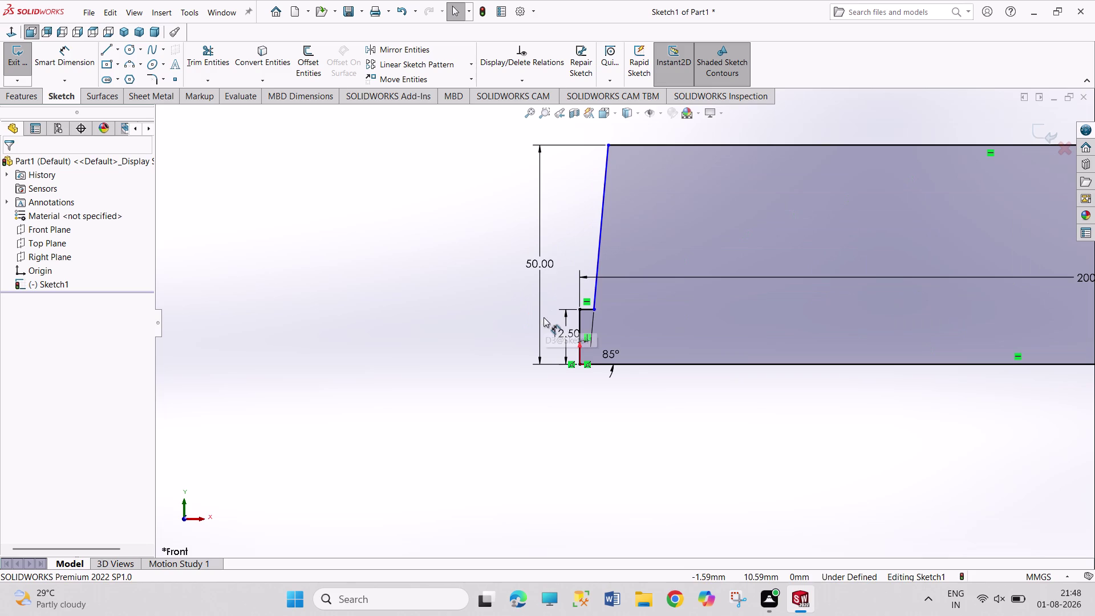
Add a Horizontal relation between the right and left step corner points.
scroll(up, 3)
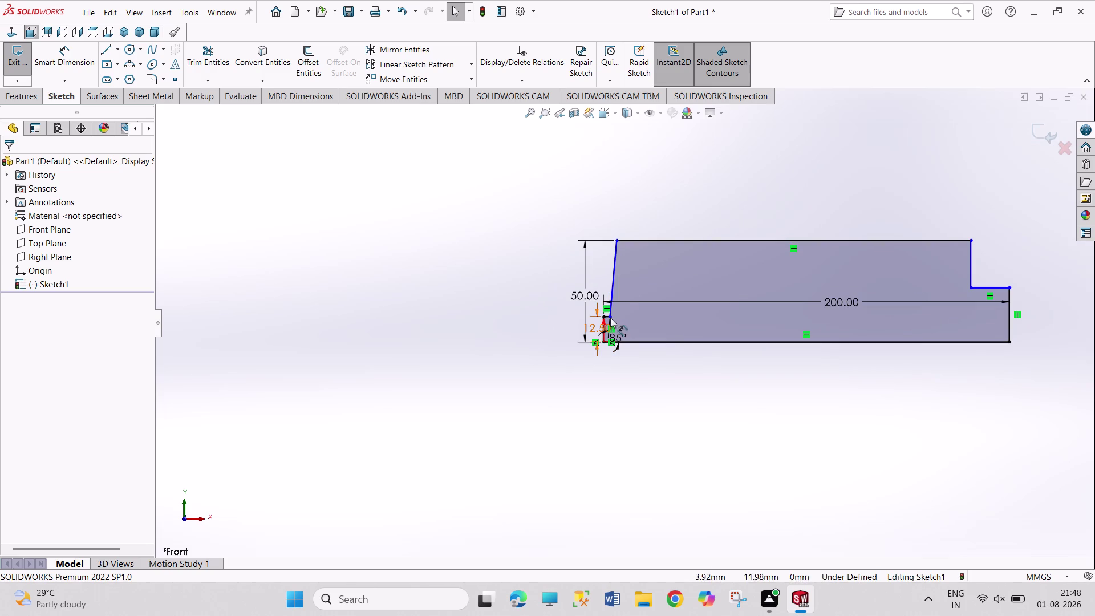
click(610, 317)
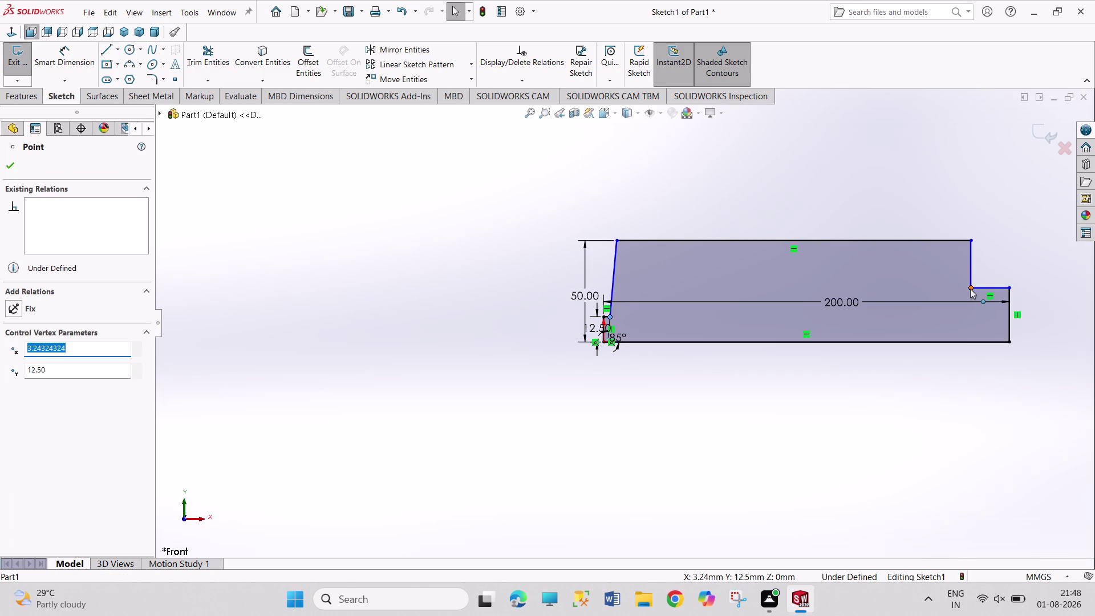
click(970, 289)
click(53, 366)
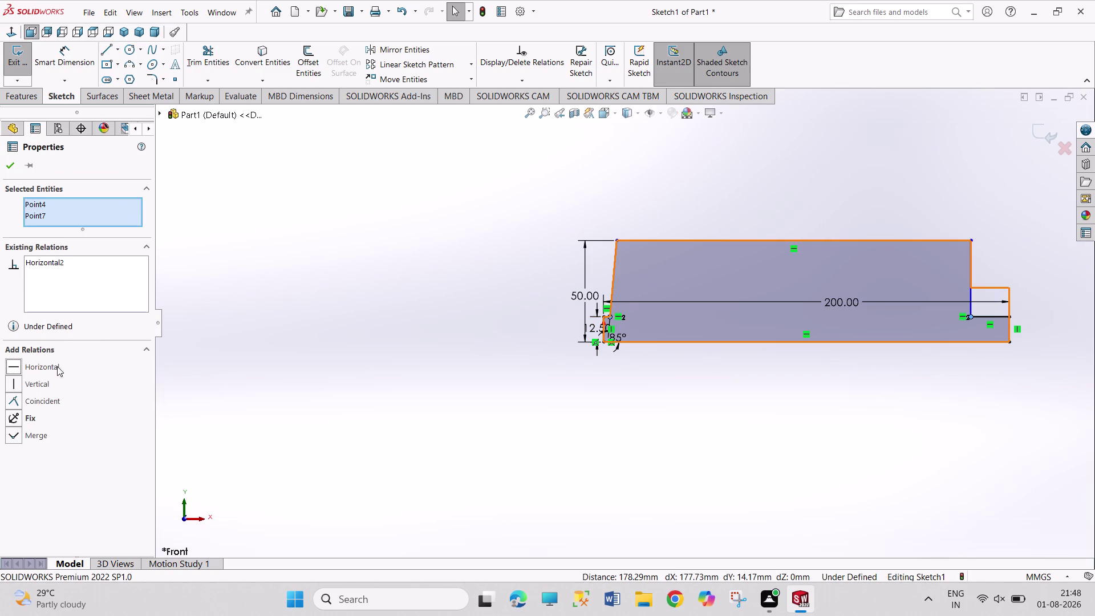
click(191, 340)
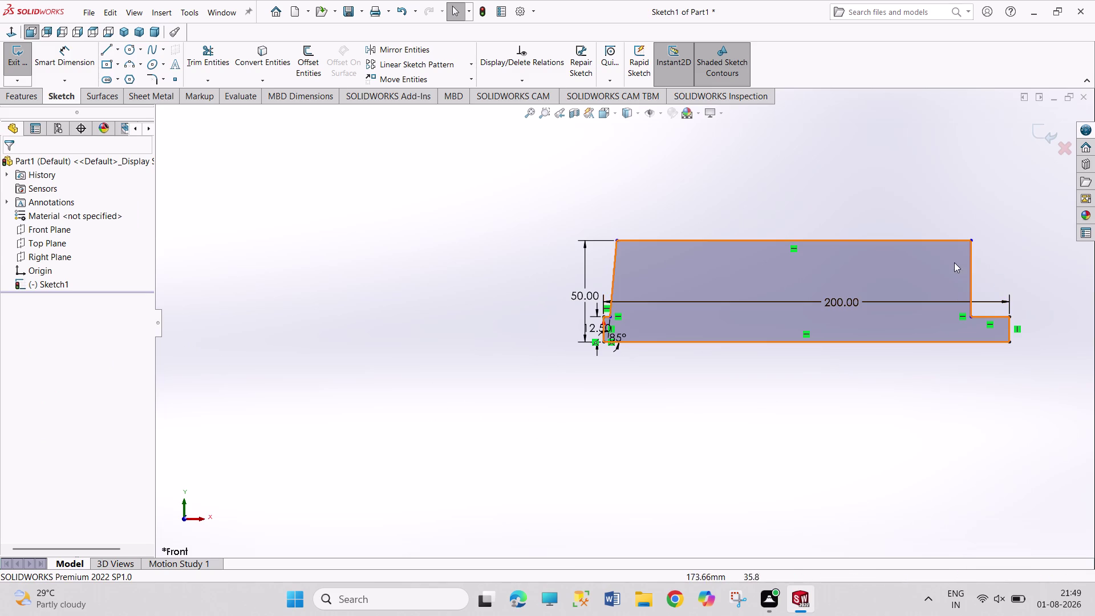
Drag the right shoulder's top endpoint inward so it slopes like the left.
drag(970, 241, 958, 246)
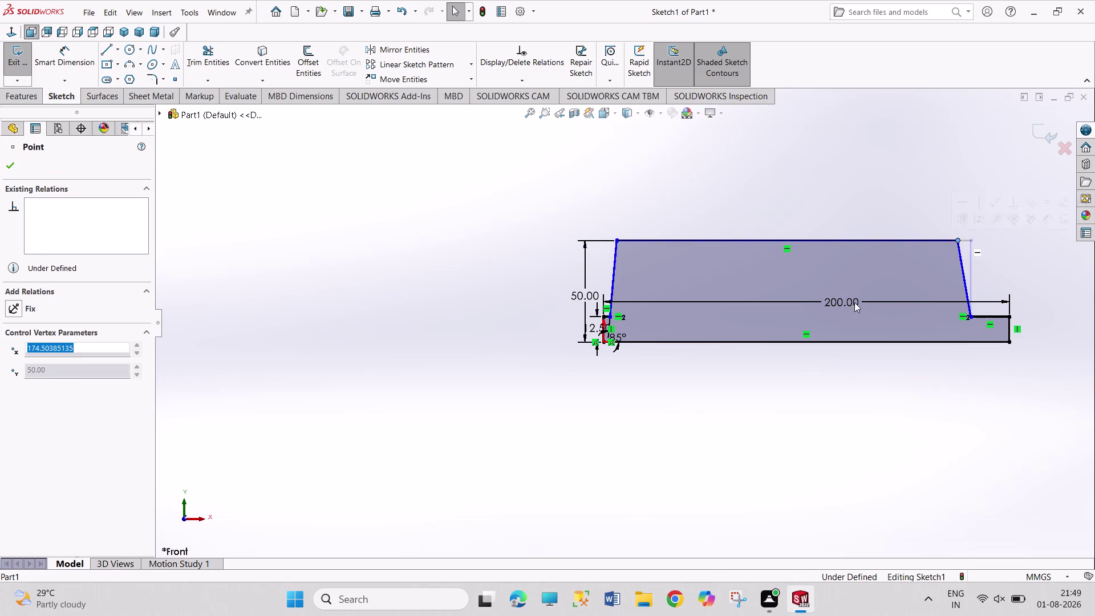
click(686, 412)
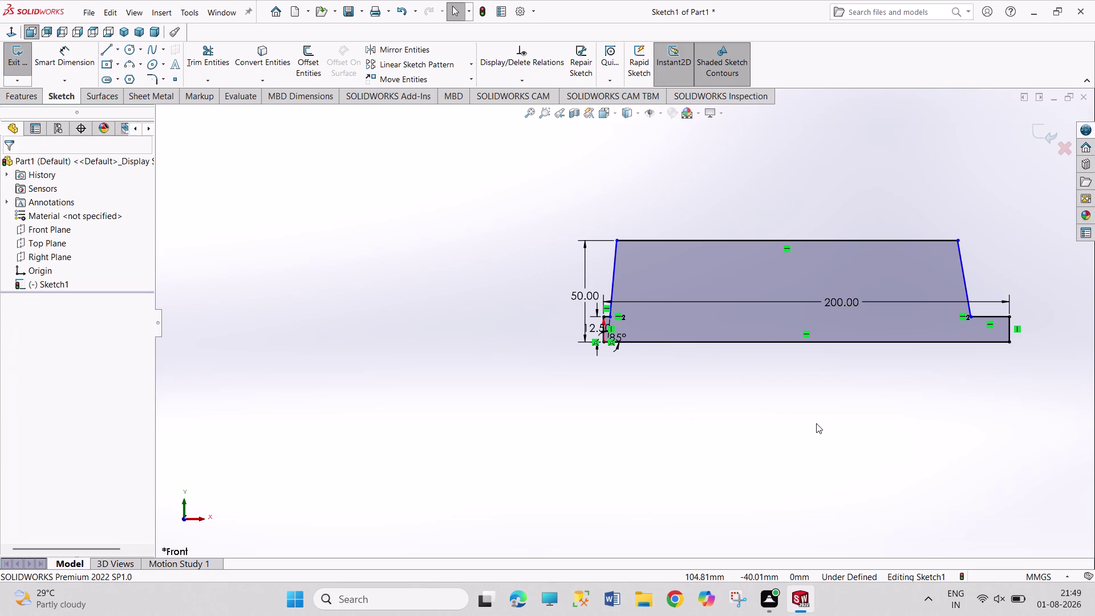
right_drag(816, 423, 754, 296)
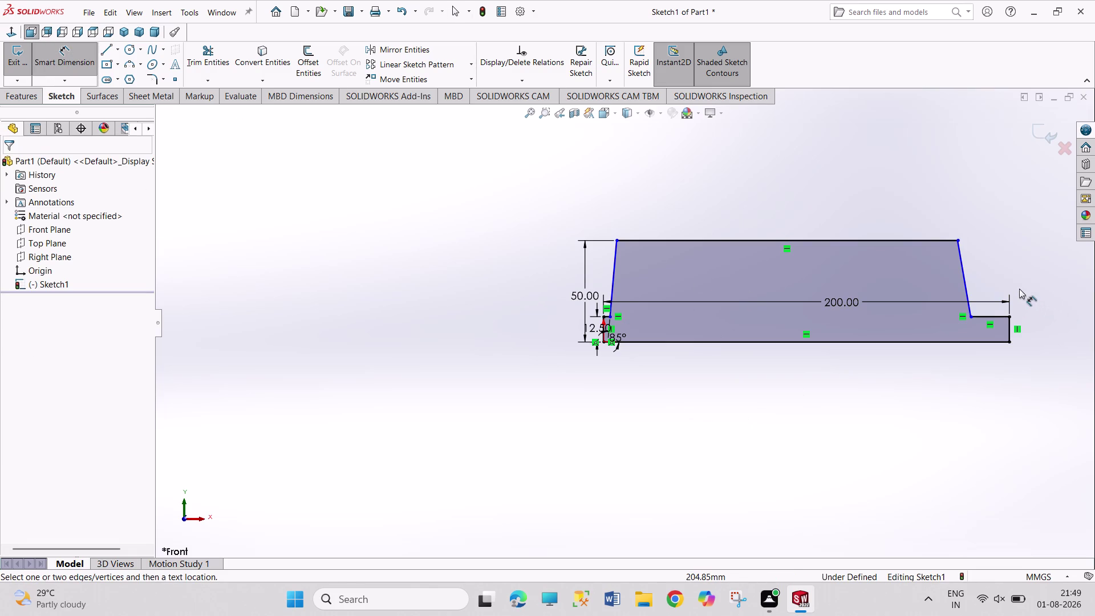
Dimension the right shoulder at 85° to the bottom edge.
click(966, 285)
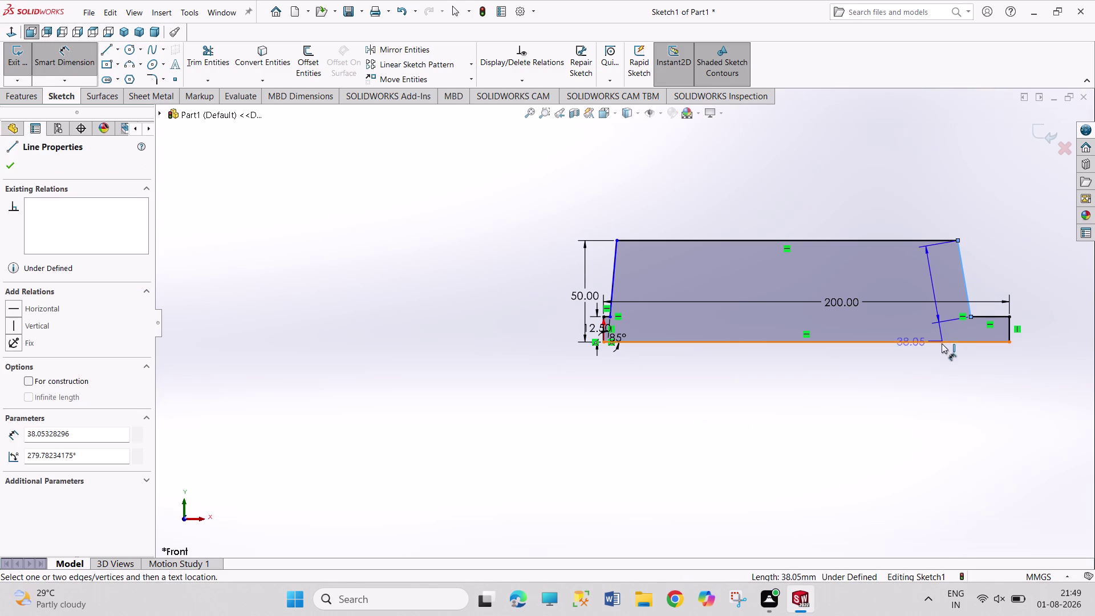
click(941, 345)
click(929, 318)
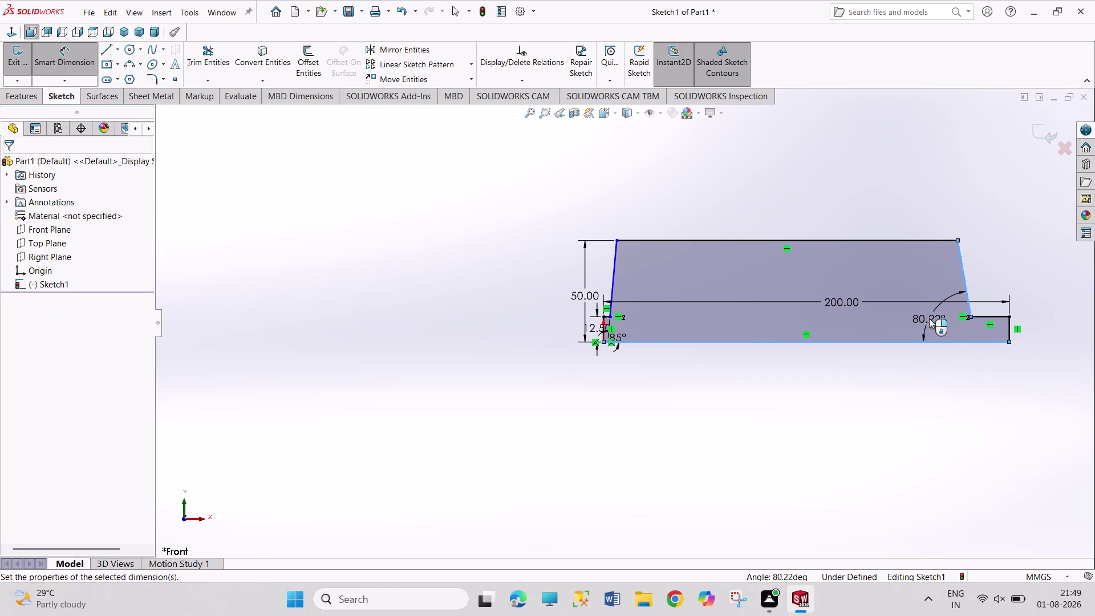
text(85)
key(Return)
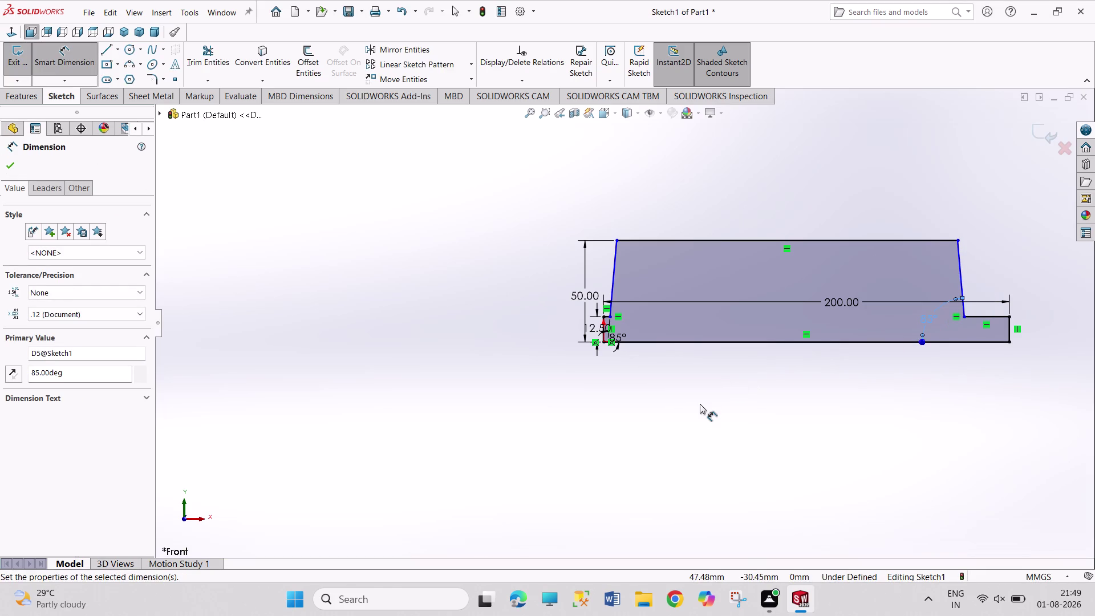
Dimension the right step's top edge as 16.5 mm long.
click(1001, 315)
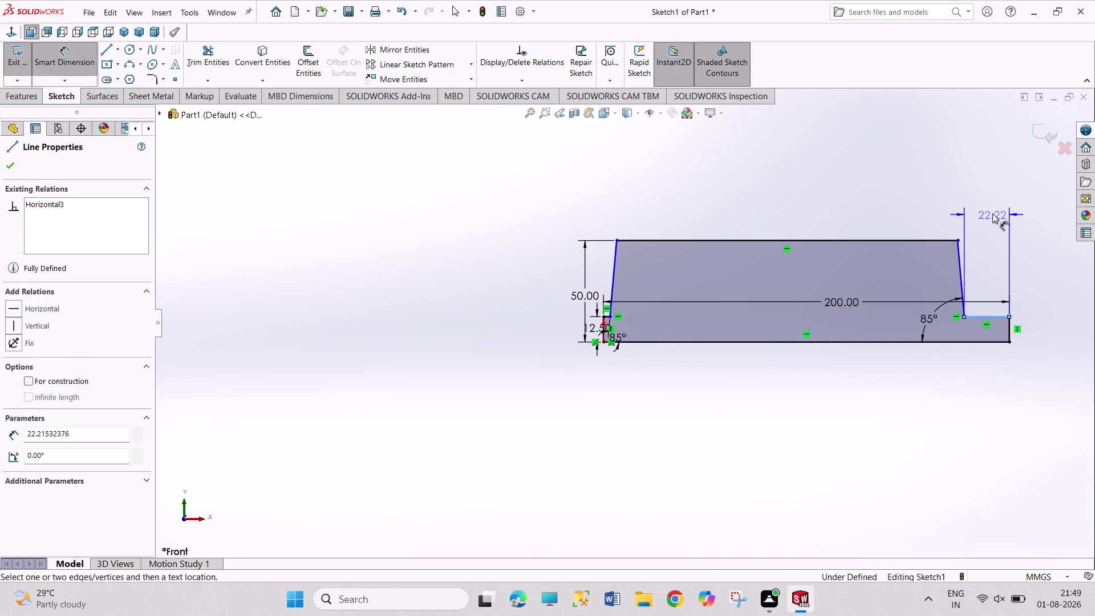
click(992, 213)
text(16.5)
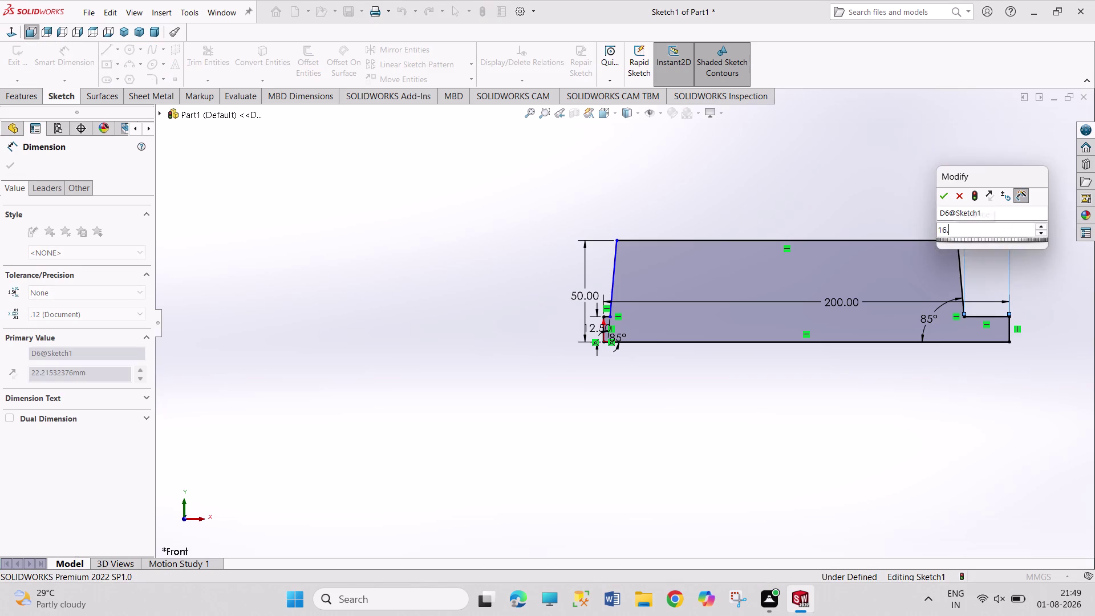
key(Return)
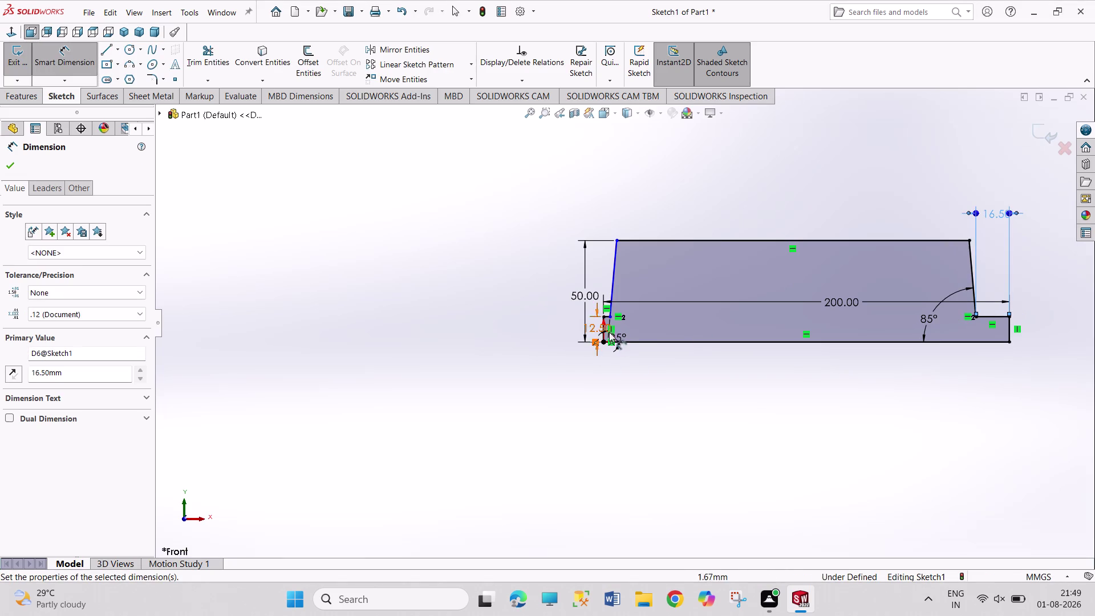
Dimension the left step's top edge as 16.5 mm, fully defining the sketch.
scroll(down, 3)
click(607, 309)
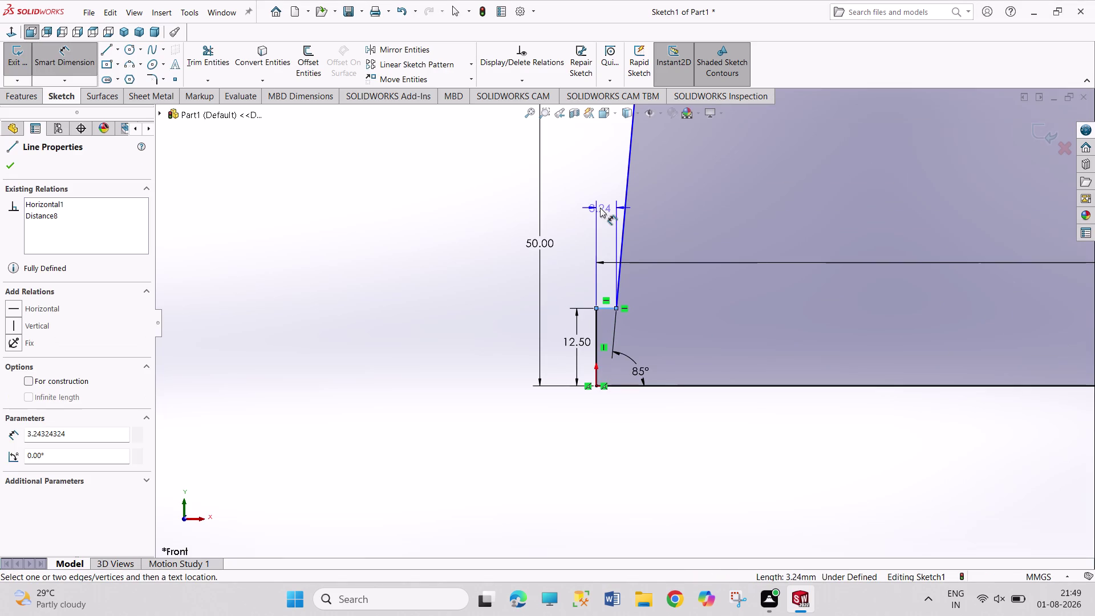
click(600, 208)
text(1)
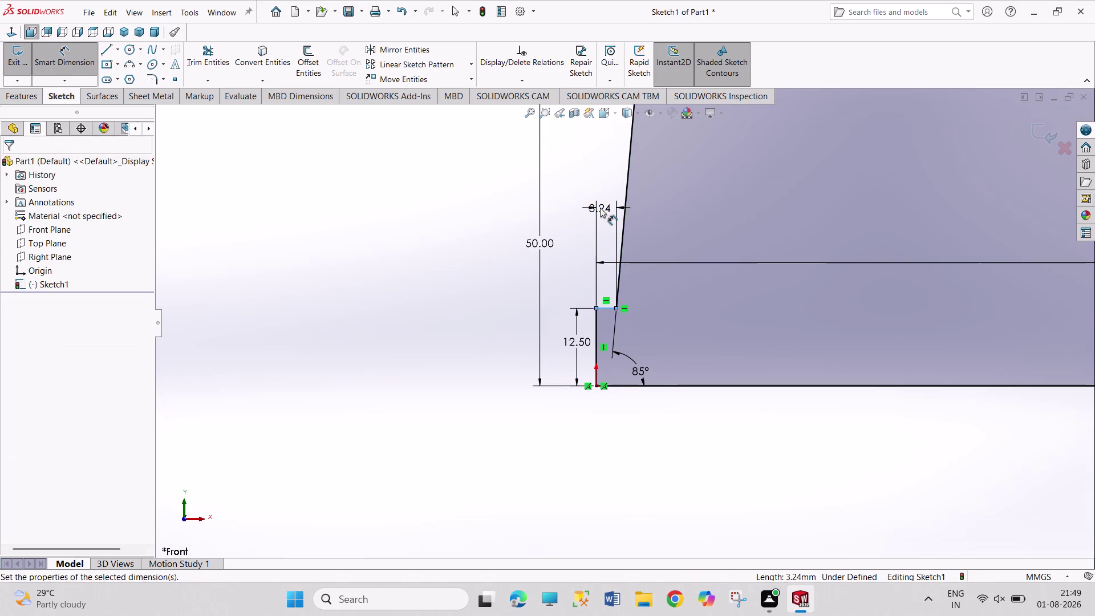
text(6.5)
key(Return)
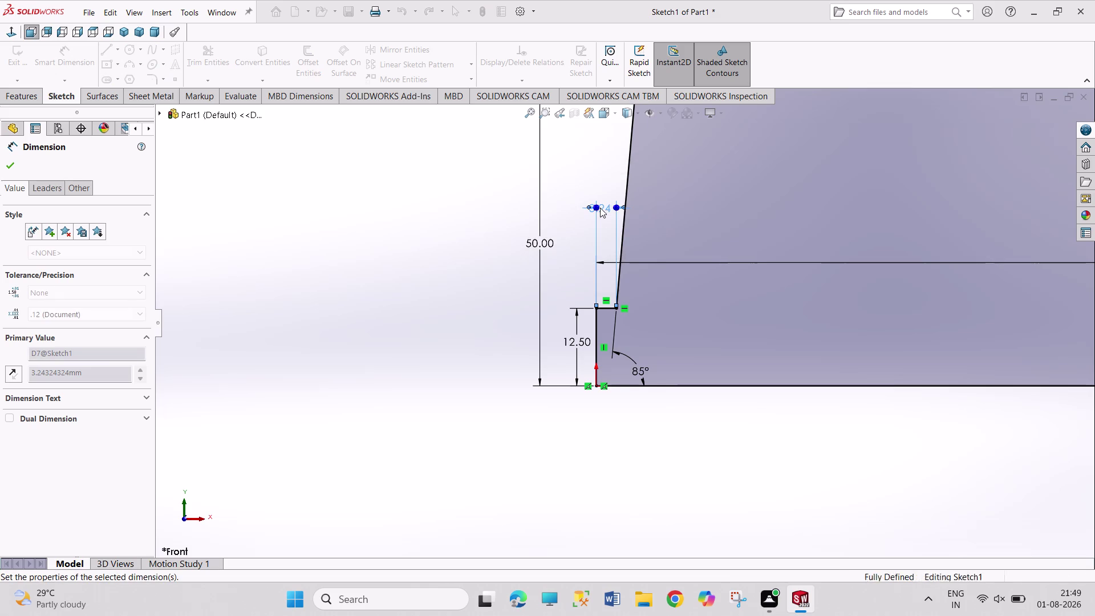
right_click(749, 464)
click(767, 503)
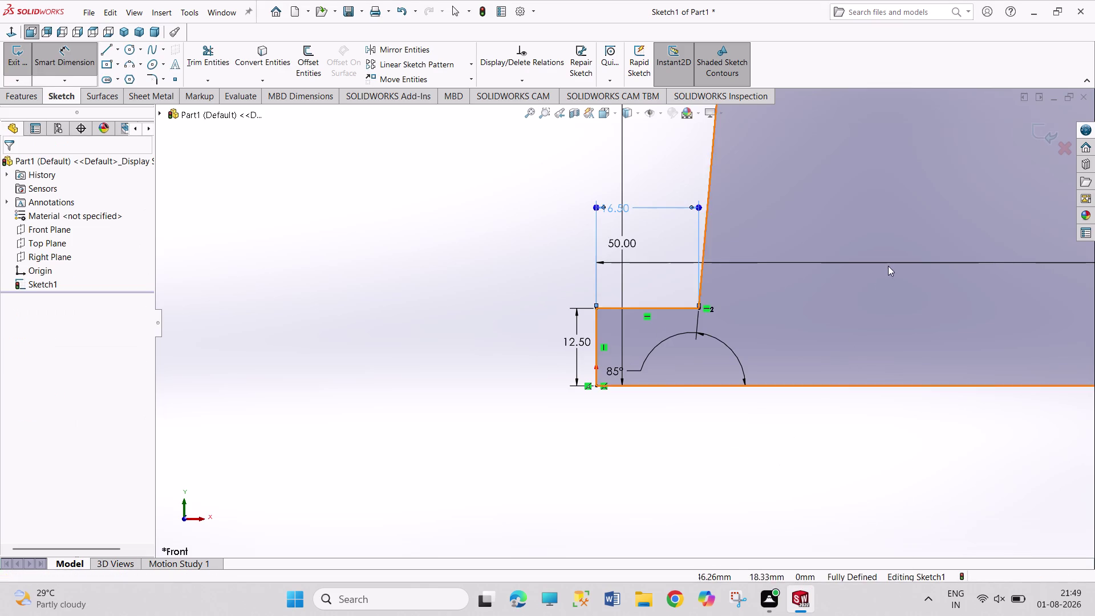
scroll(up, 3)
scroll(up, 3)
scroll(up, 3)
scroll(down, 3)
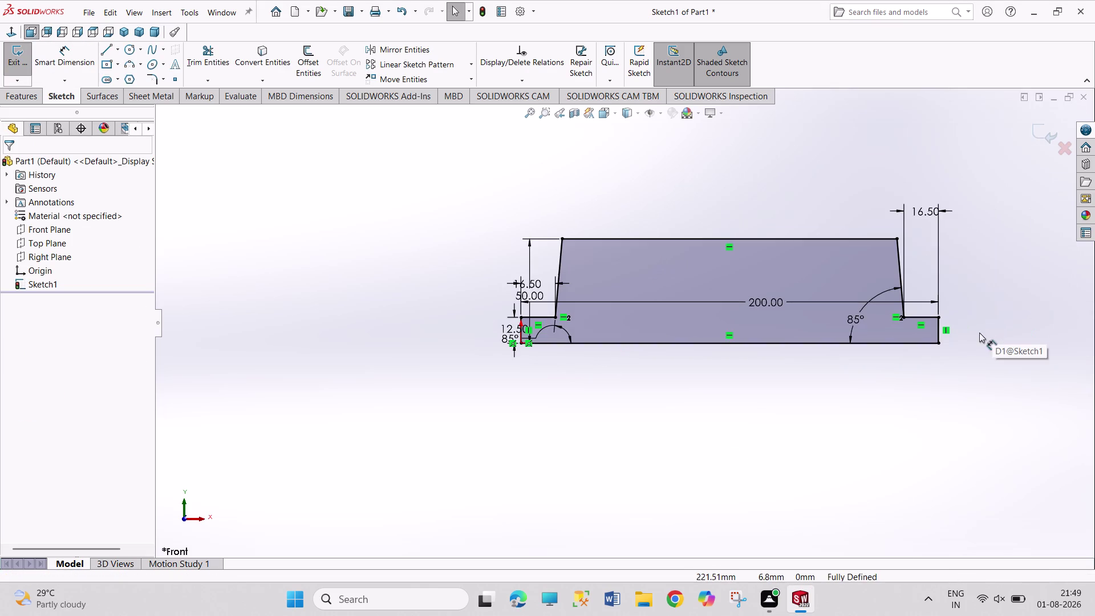
Exit Sketch1, keeping the fully defined stepped profile.
scroll(down, 3)
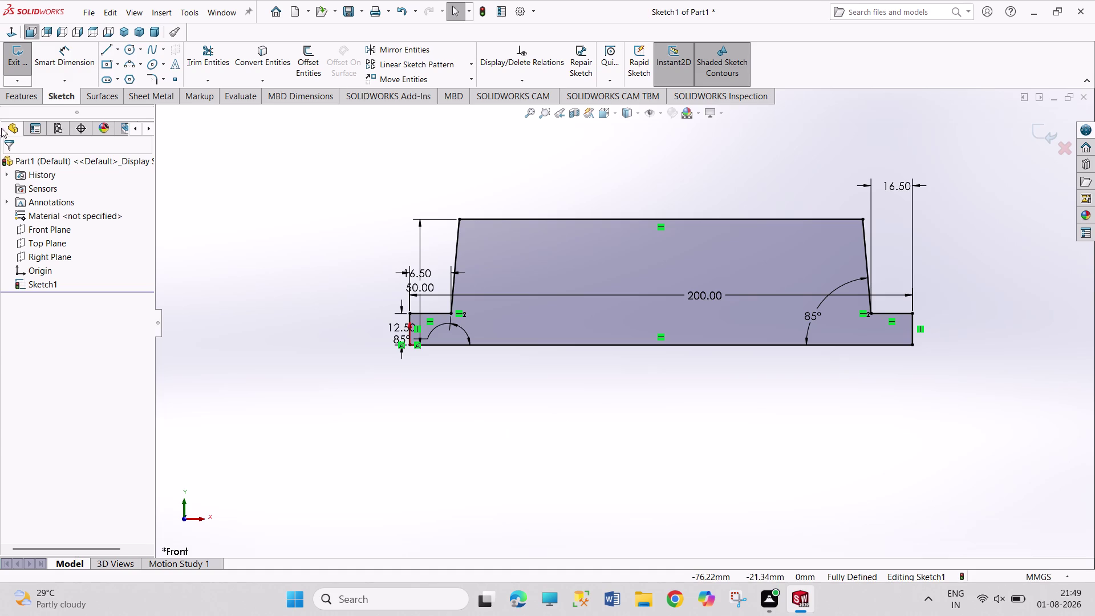
click(15, 58)
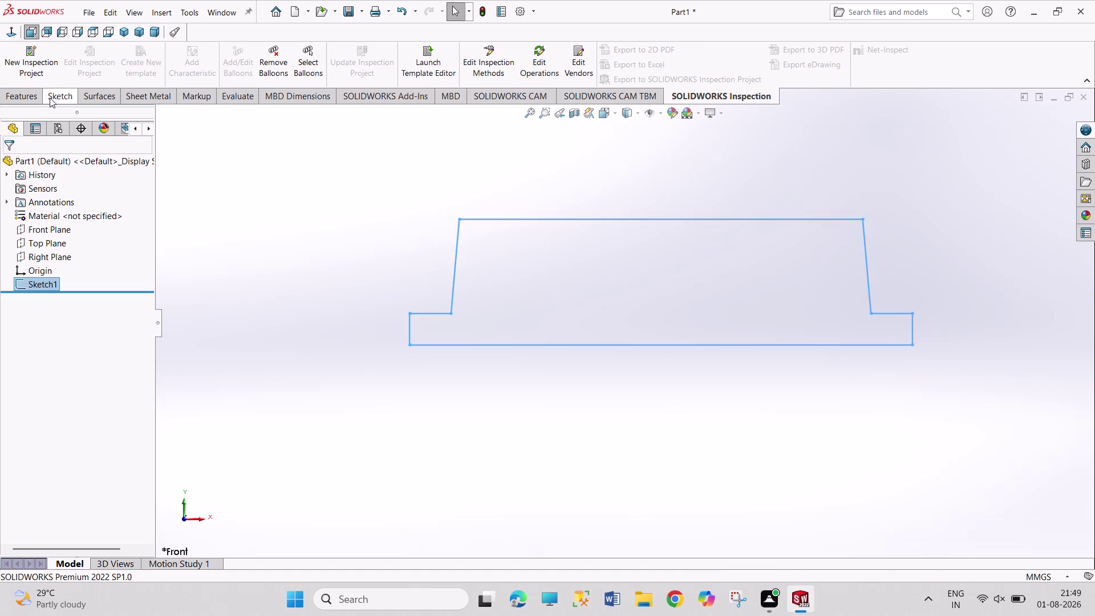
Revolve Sketch1 360° Blind about its bottom line to create Revolve1.
click(40, 94)
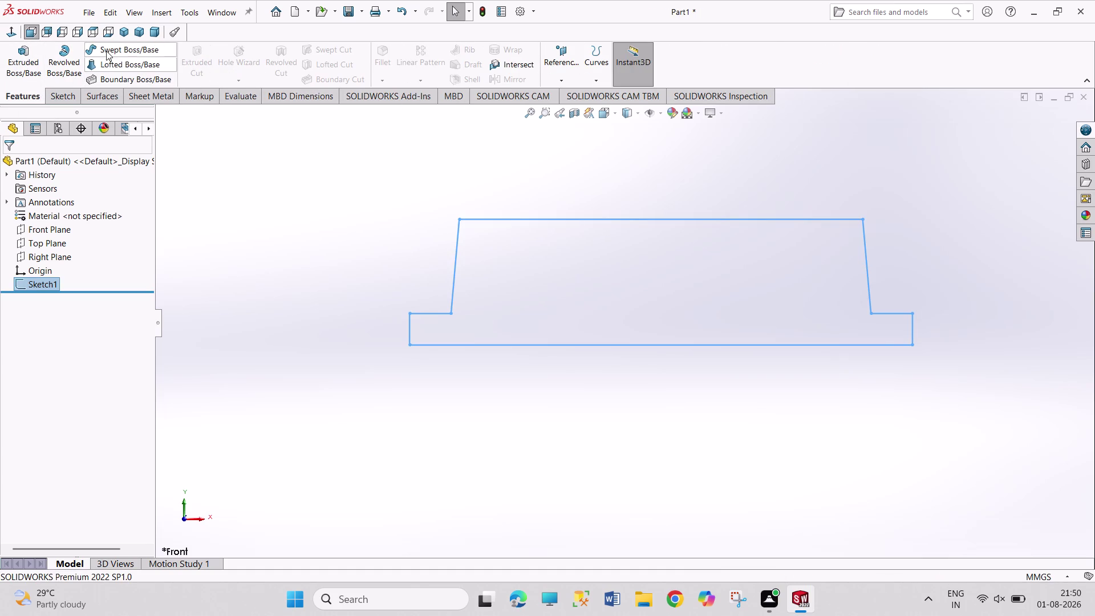
click(61, 54)
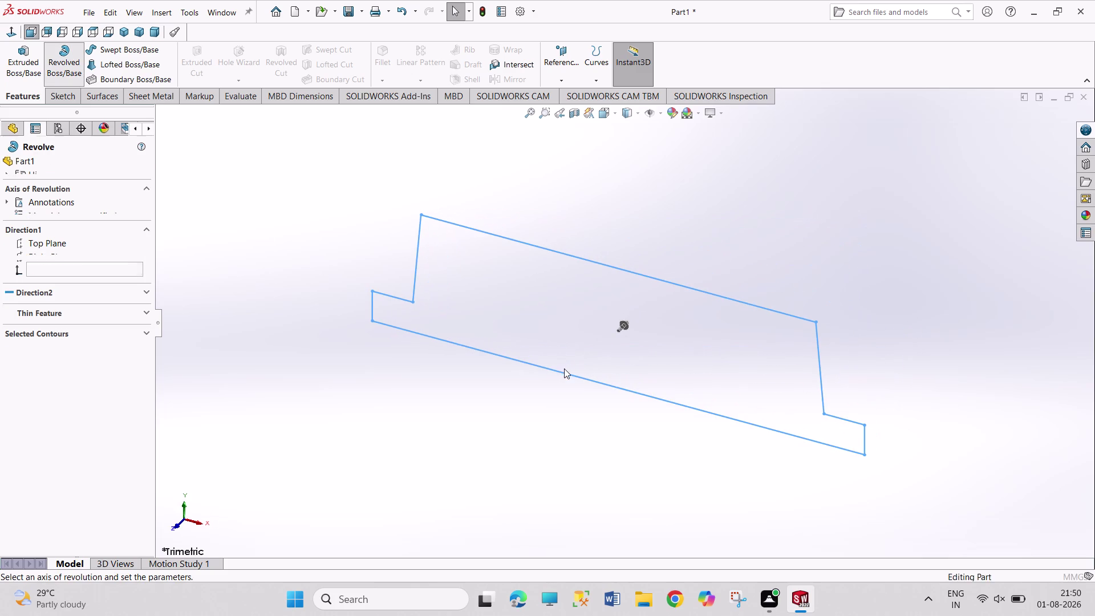
click(567, 376)
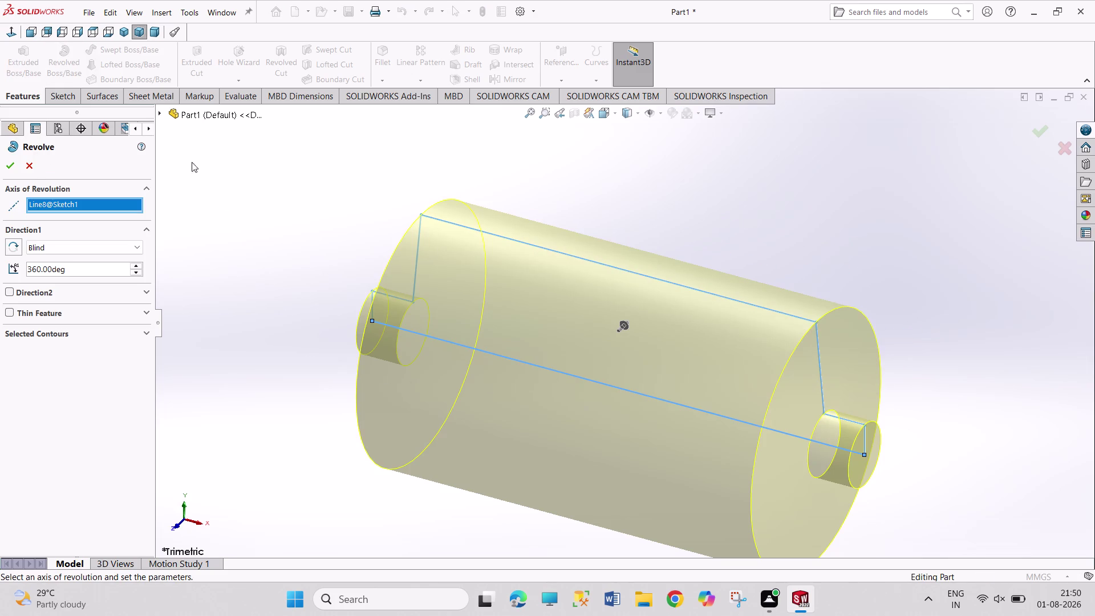
click(10, 163)
click(197, 268)
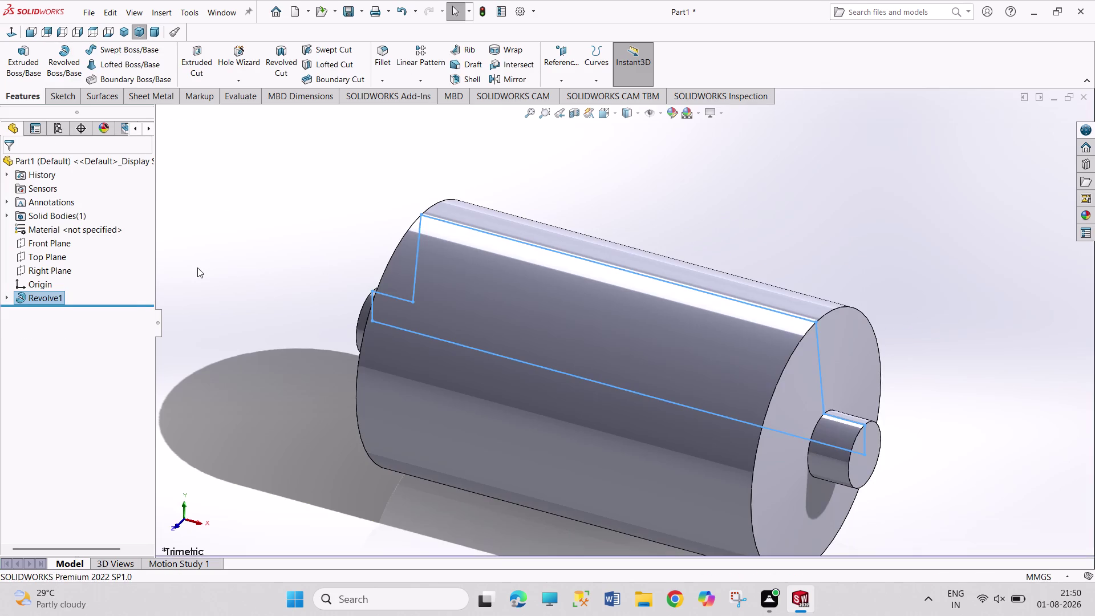
middle_drag(202, 270, 234, 271)
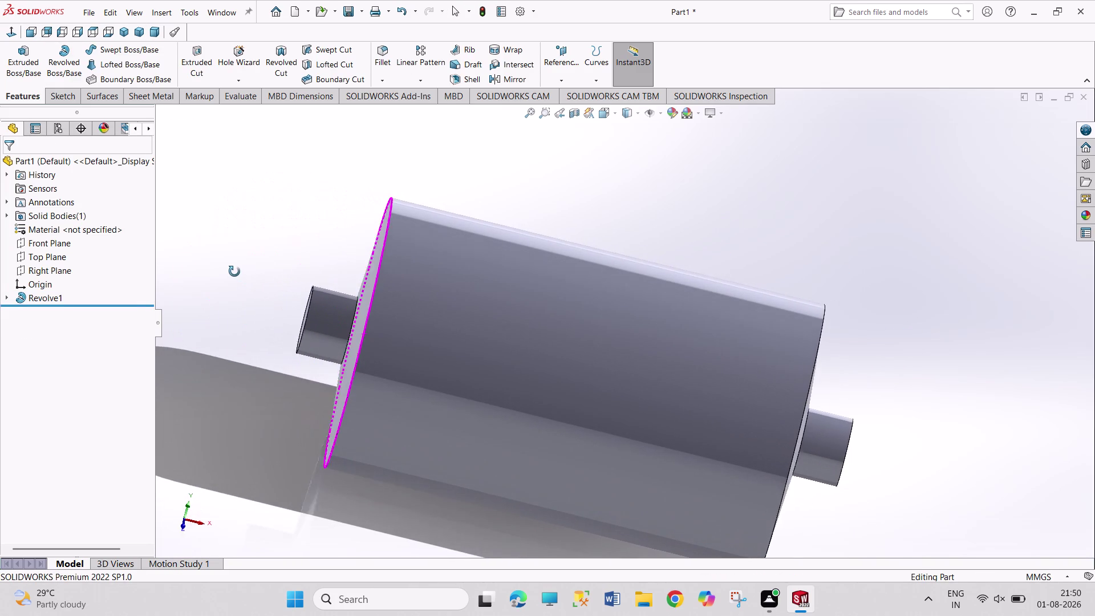
middle_drag(234, 272, 233, 270)
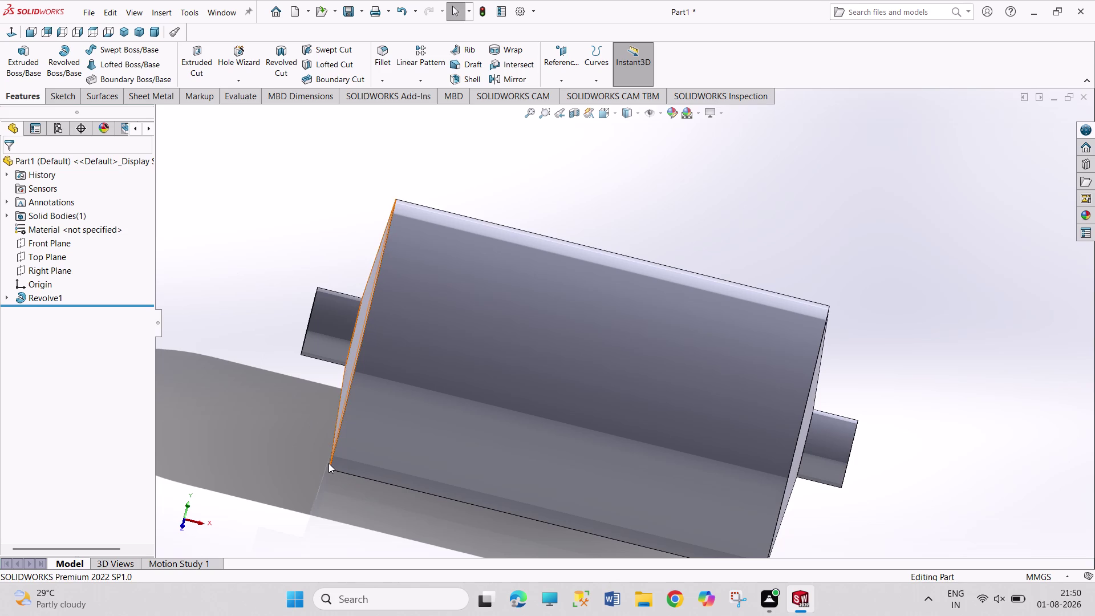
middle_drag(305, 414, 354, 444)
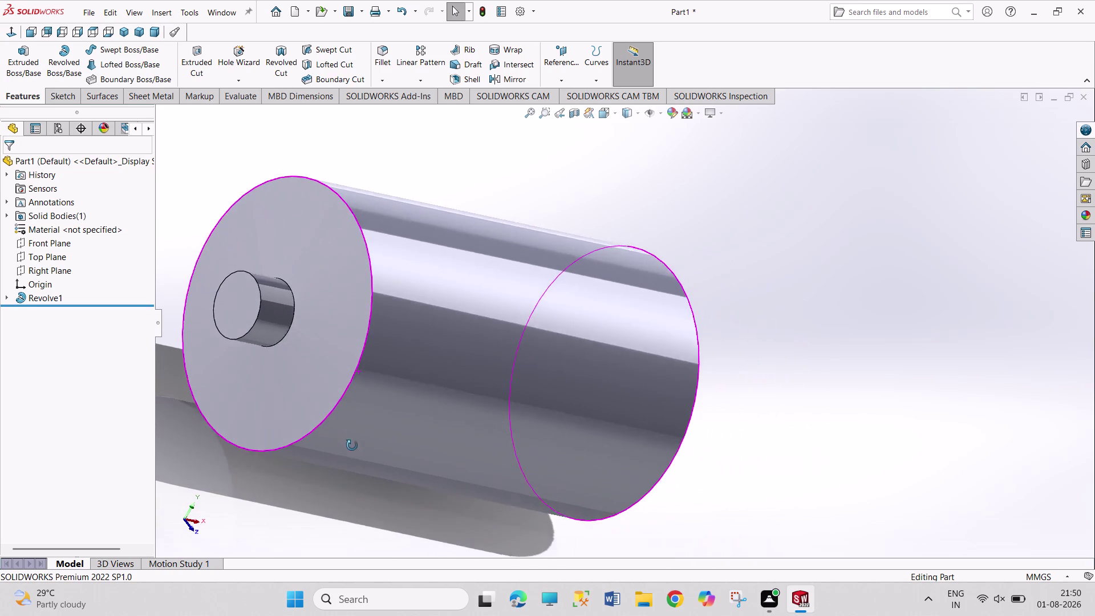
middle_drag(354, 444, 351, 446)
click(245, 307)
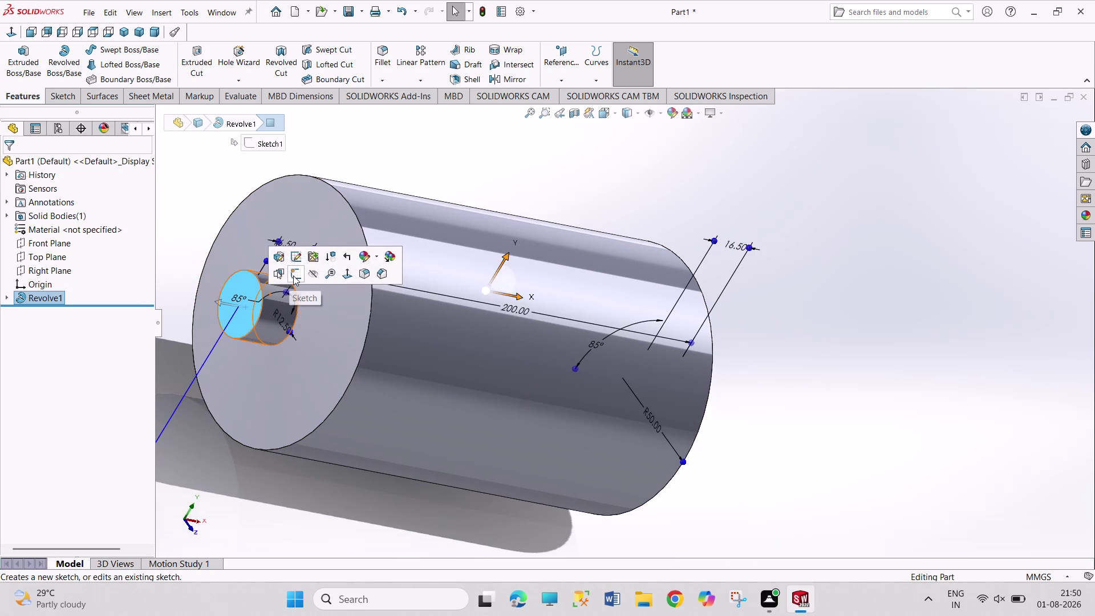
click(345, 479)
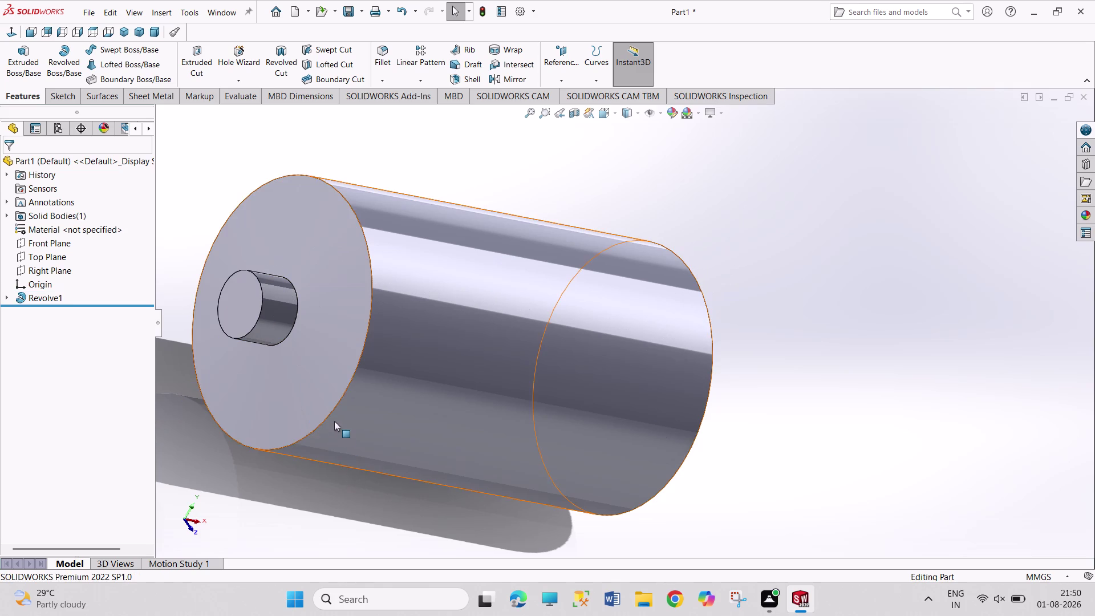
Select both outer rim edges of the roller body and start a chamfer on them.
click(332, 409)
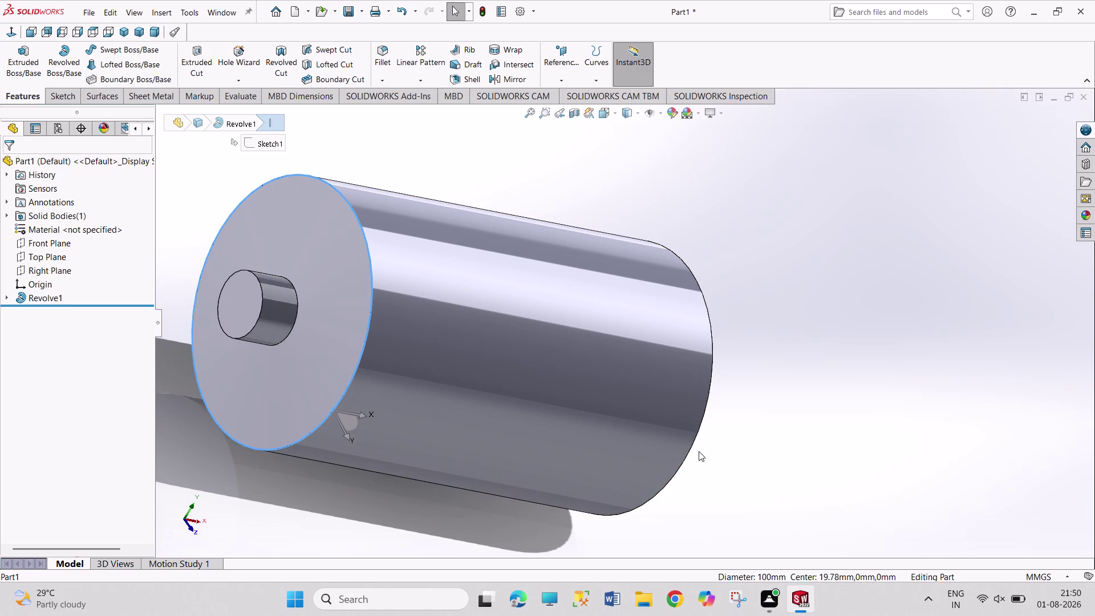
click(693, 446)
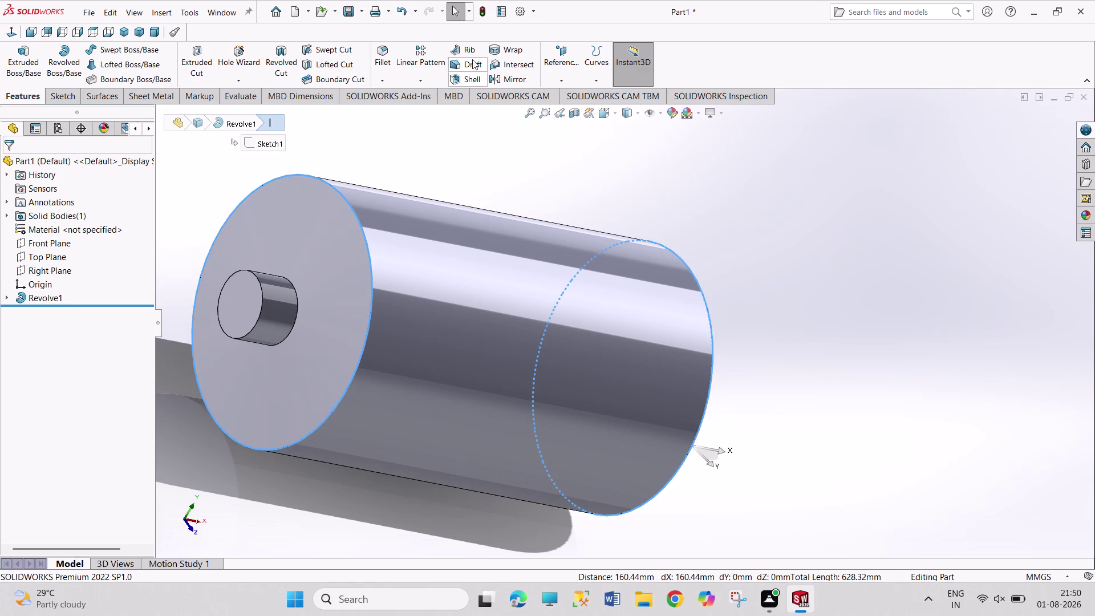
click(389, 82)
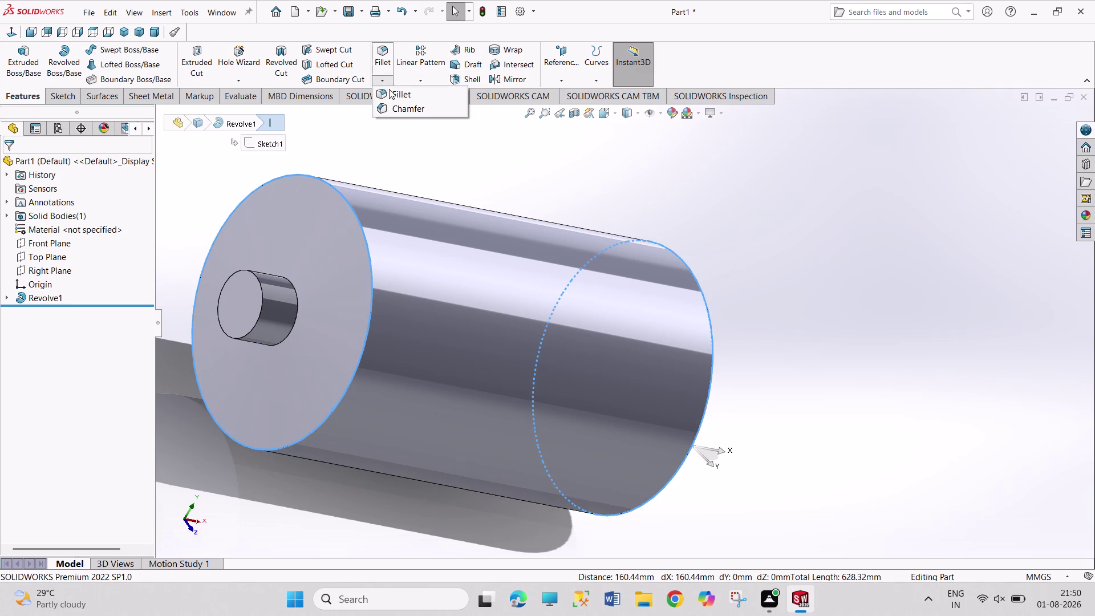
click(389, 104)
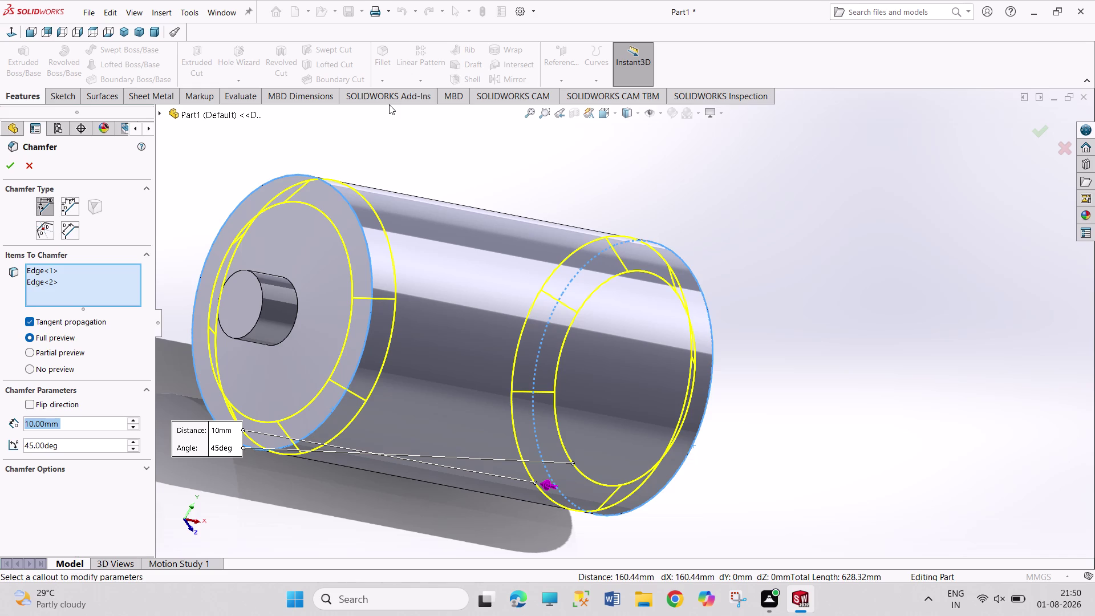
Chamfer both rims at 3 mm and 45°, creating Chamfer1.
key(3)
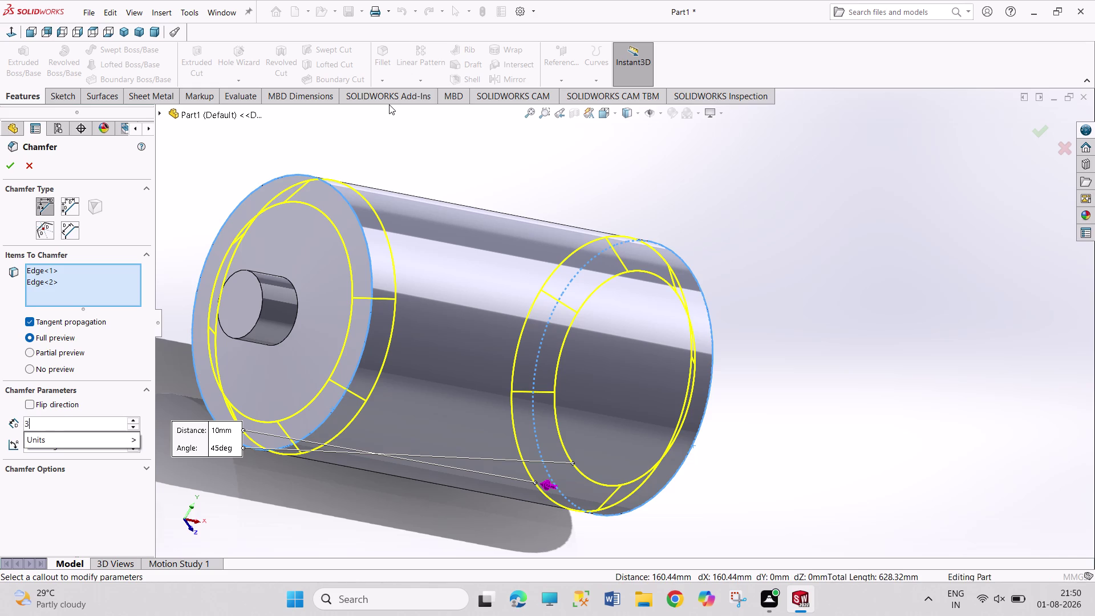
key(Return)
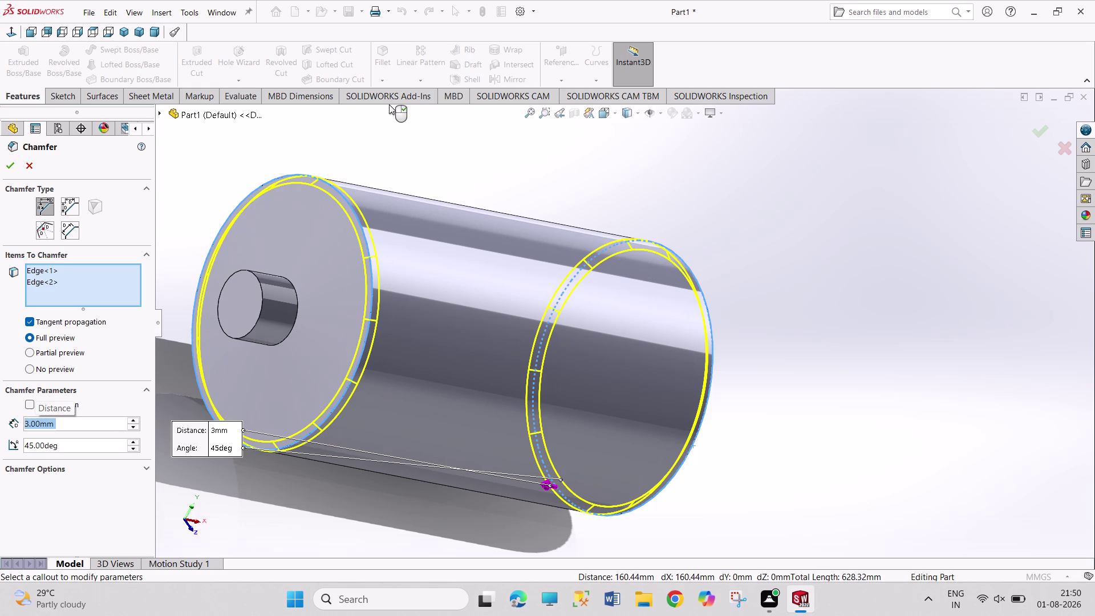
click(7, 167)
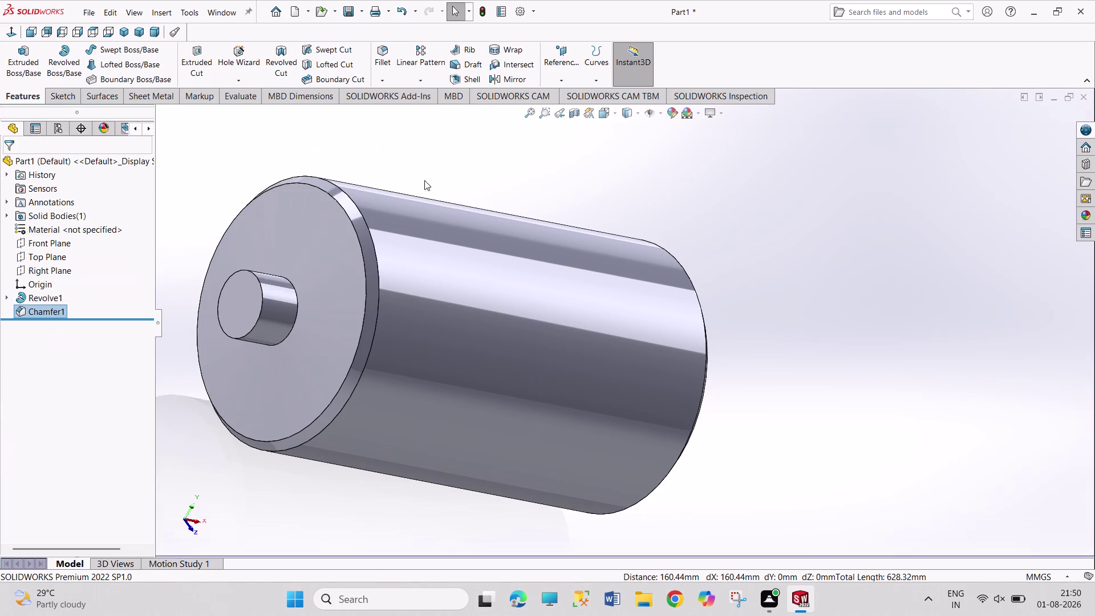
middle_drag(698, 278, 718, 250)
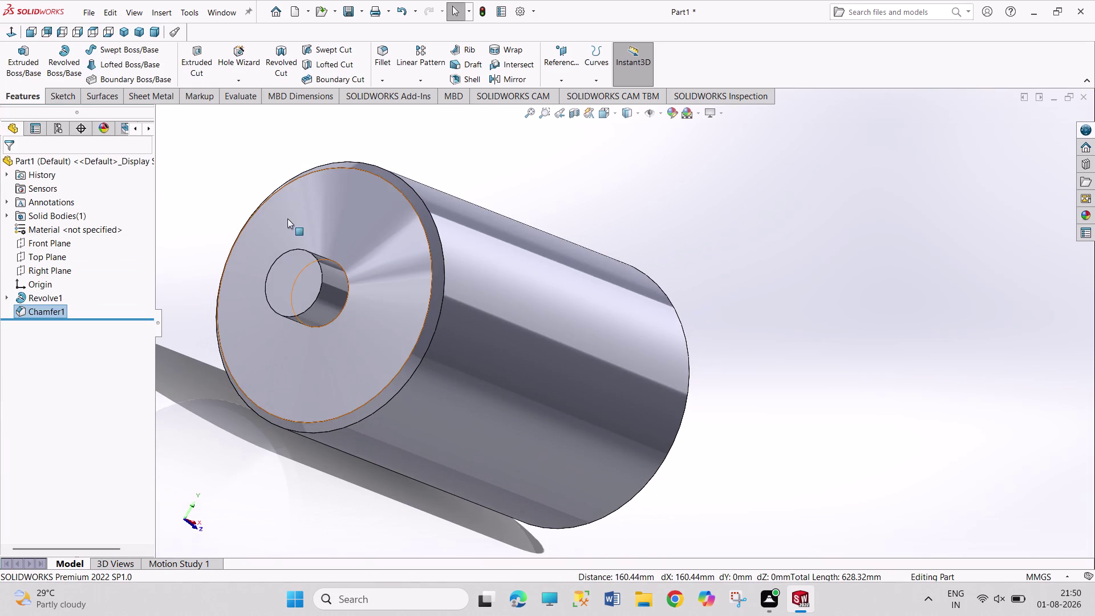
click(303, 291)
click(351, 260)
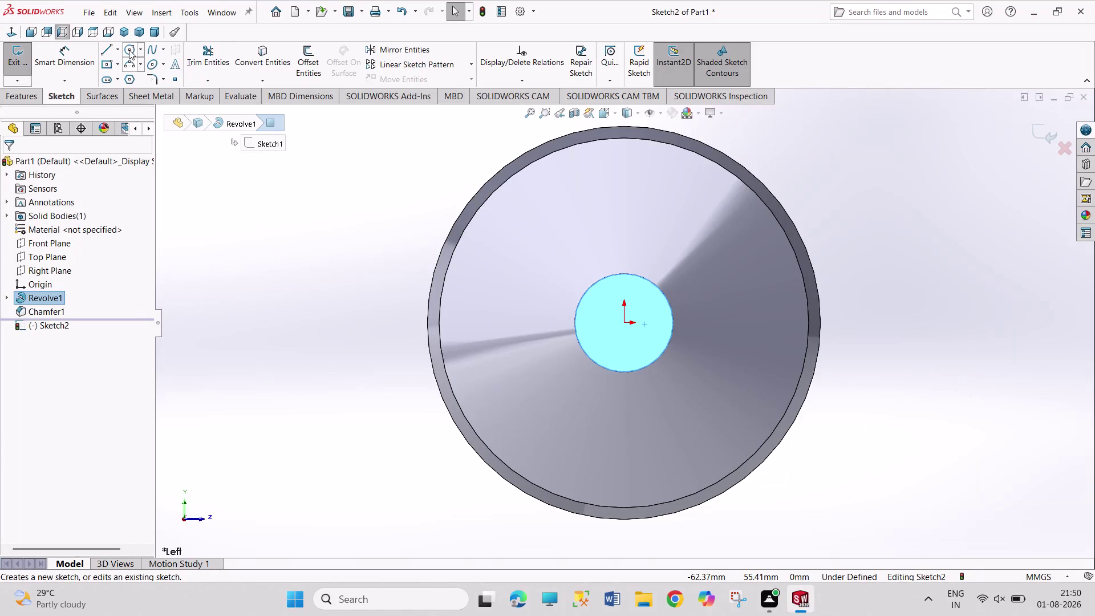
click(128, 49)
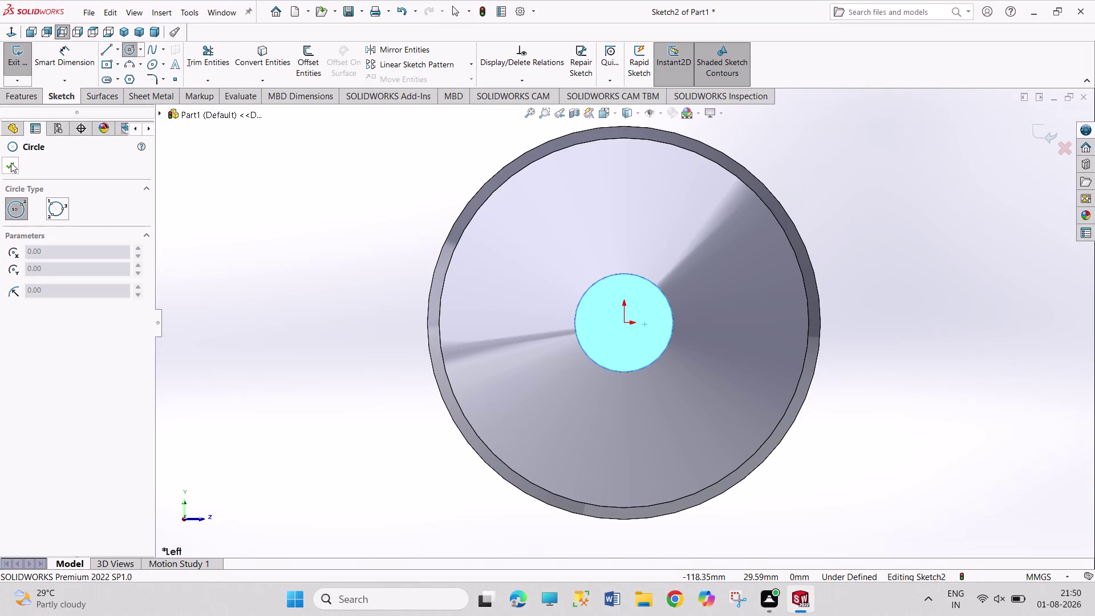
click(11, 163)
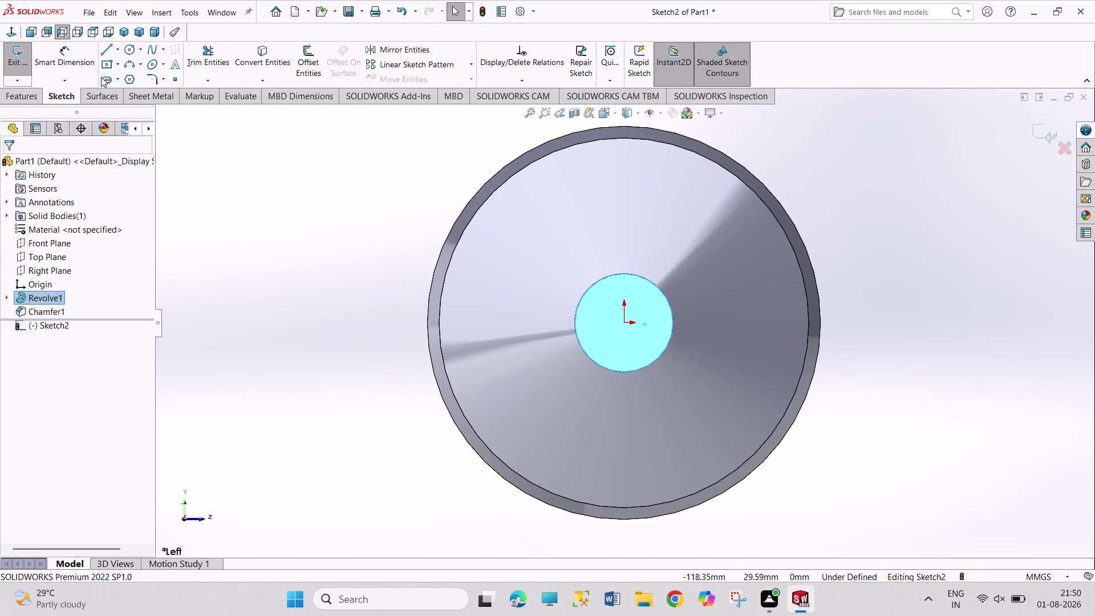
click(23, 94)
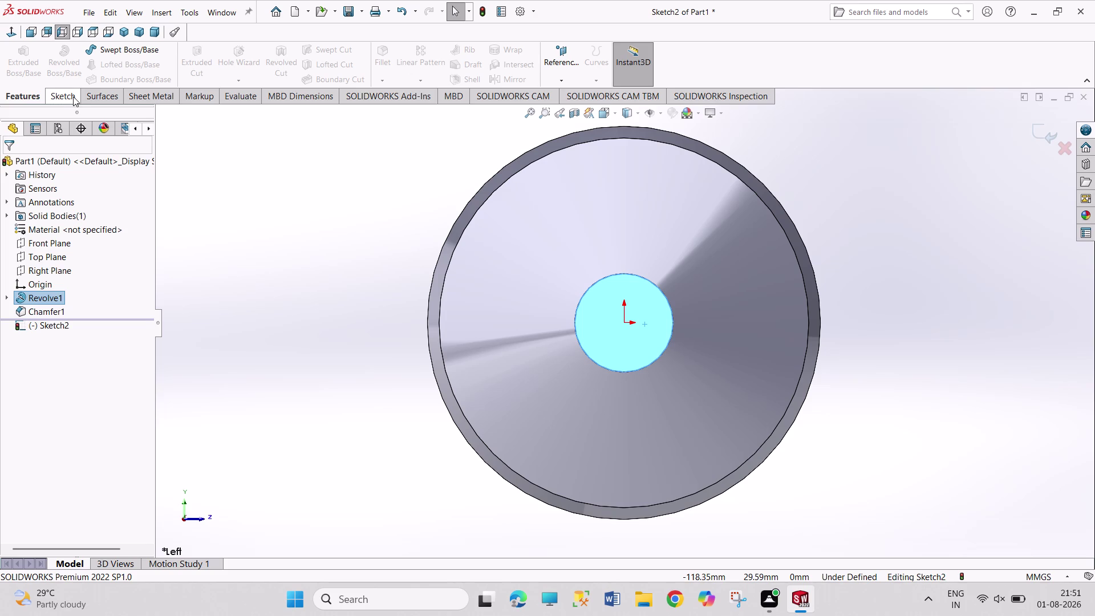
click(73, 97)
click(19, 56)
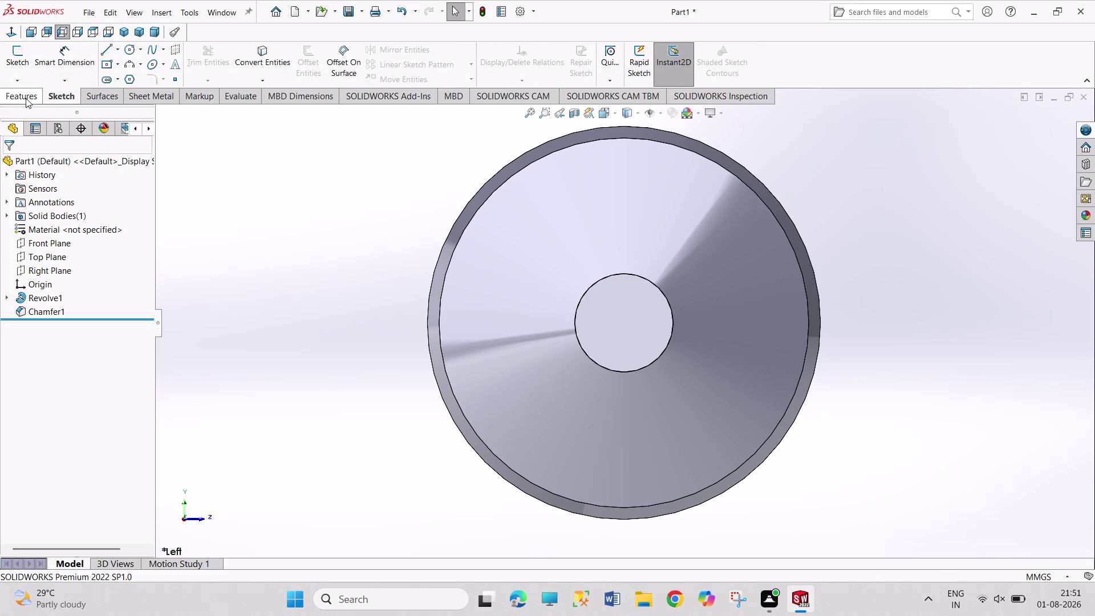
click(26, 98)
Start a Hole Wizard hole, glance at Legacy types, and keep the DIN standard.
click(237, 80)
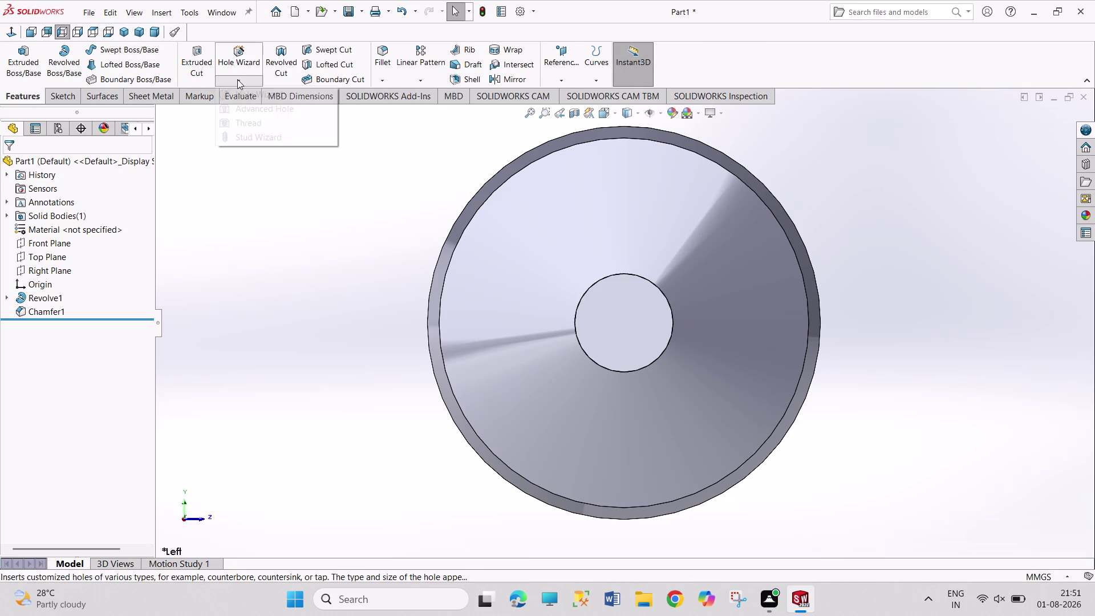
click(253, 96)
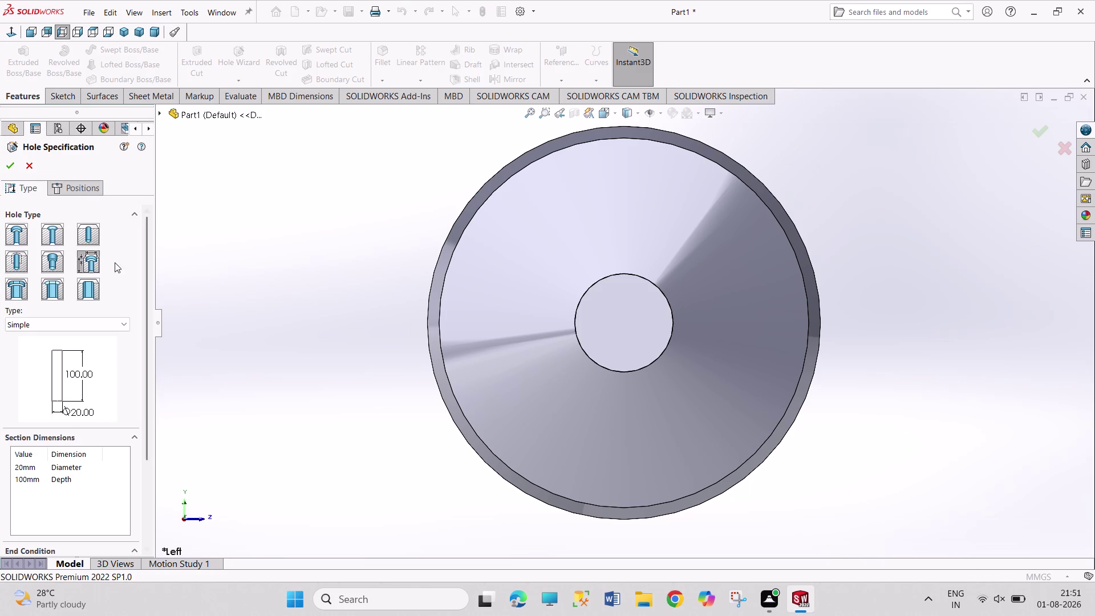
click(106, 321)
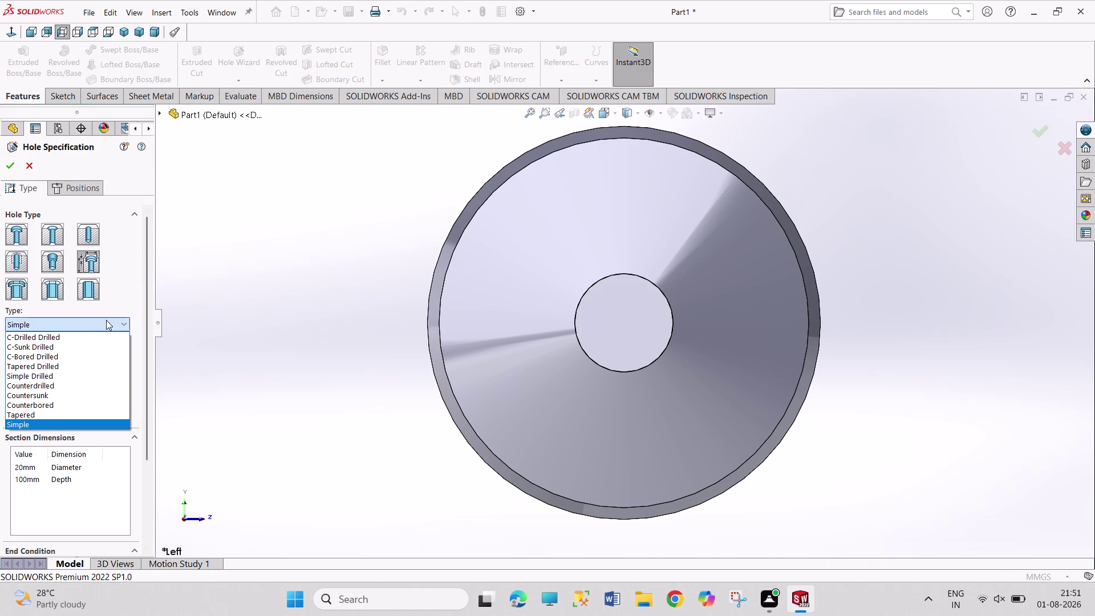
click(92, 235)
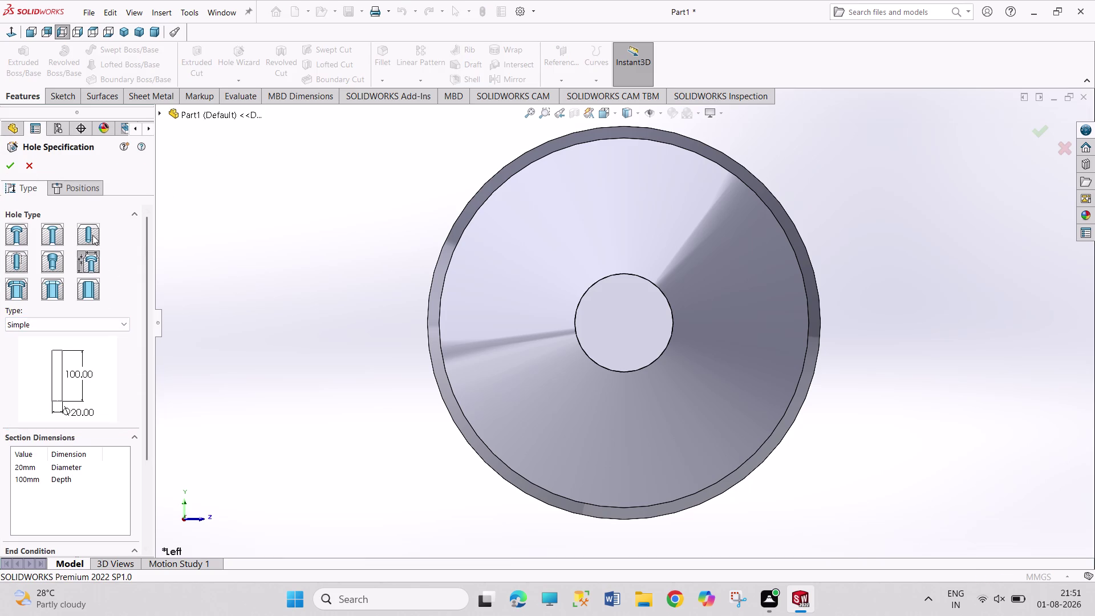
click(84, 224)
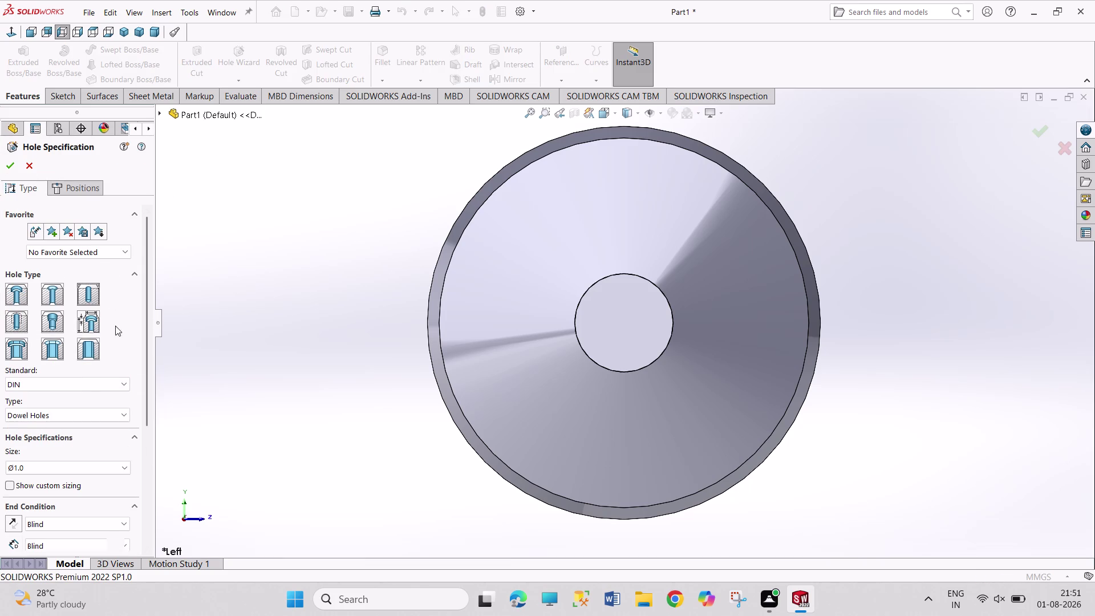
click(105, 384)
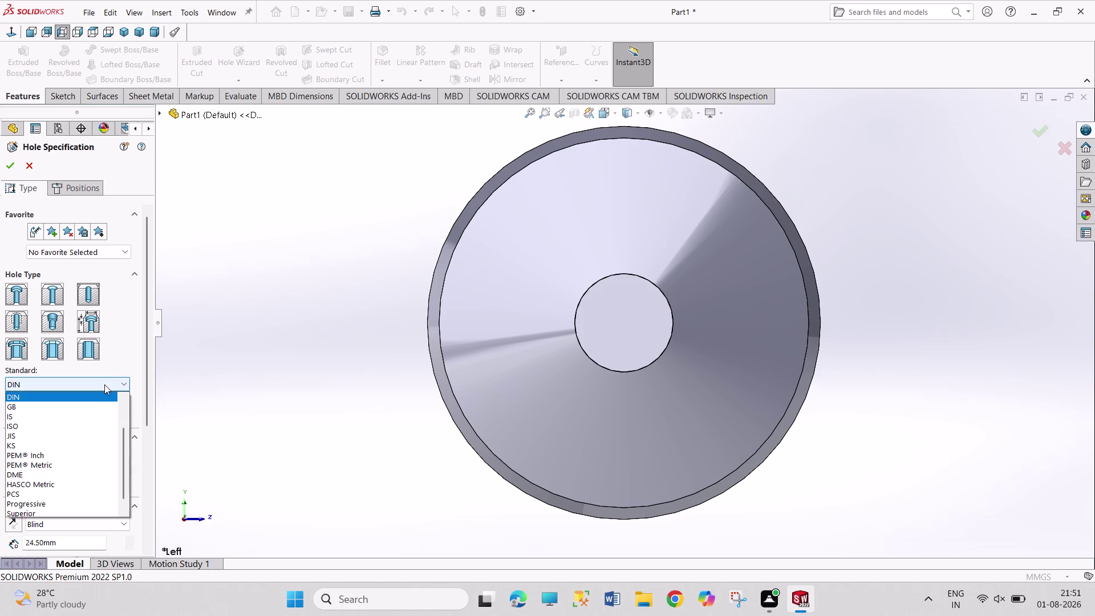
click(134, 355)
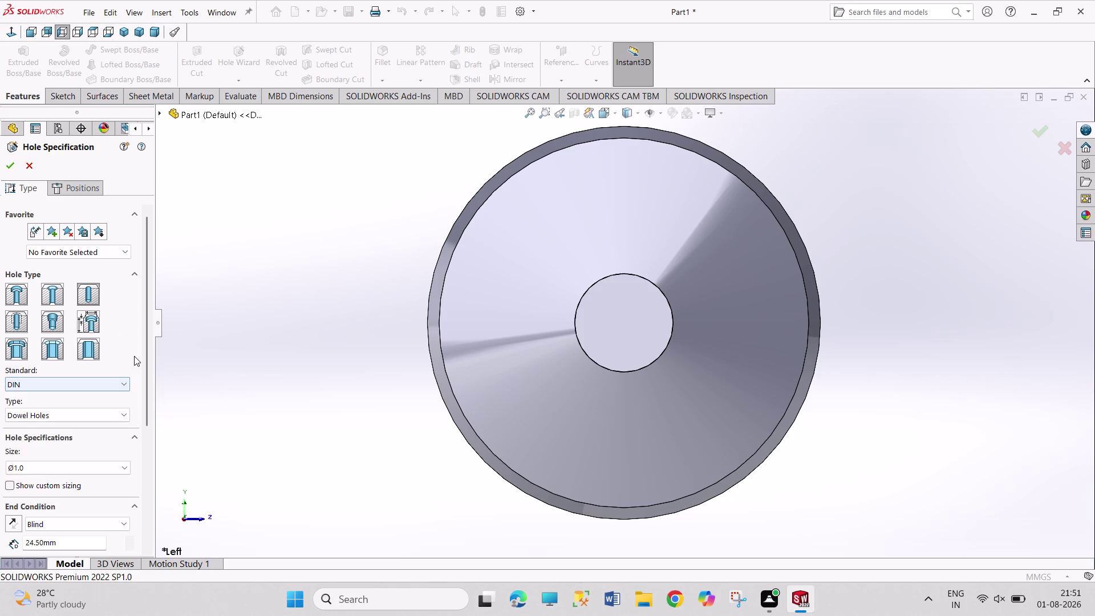
Preview the Legacy Tapered, C-Drilled, C-Sunk and C-Bored hole types.
scroll(down, 3)
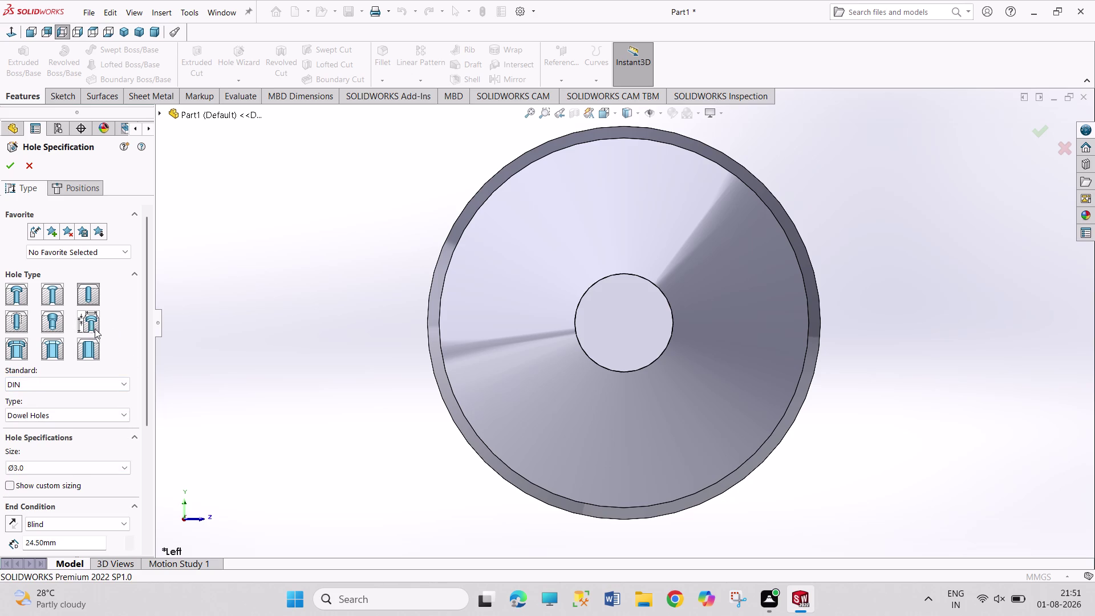
click(91, 325)
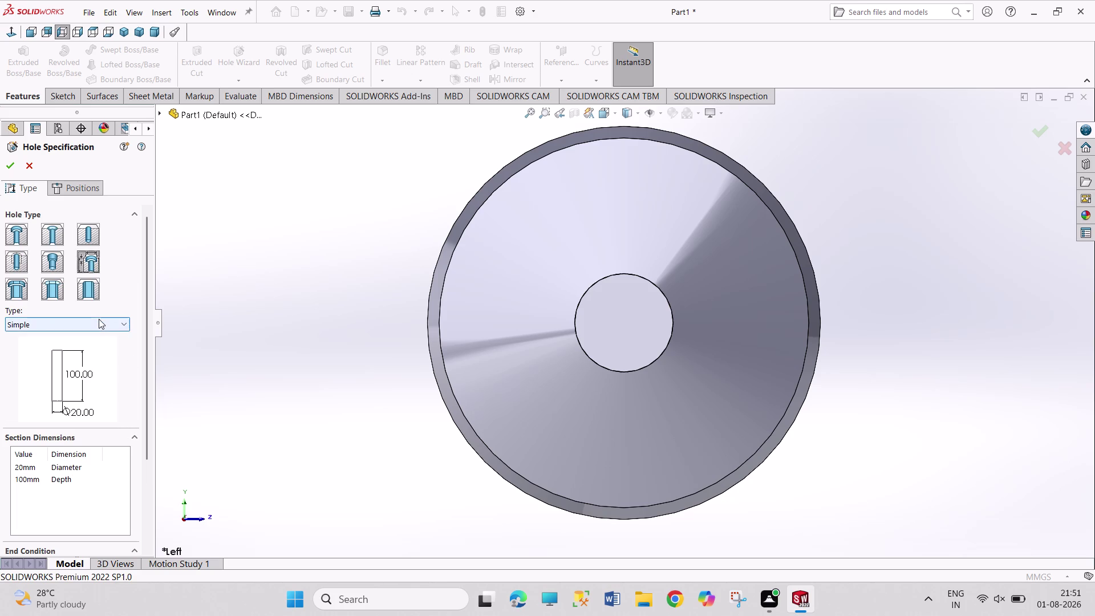
click(98, 319)
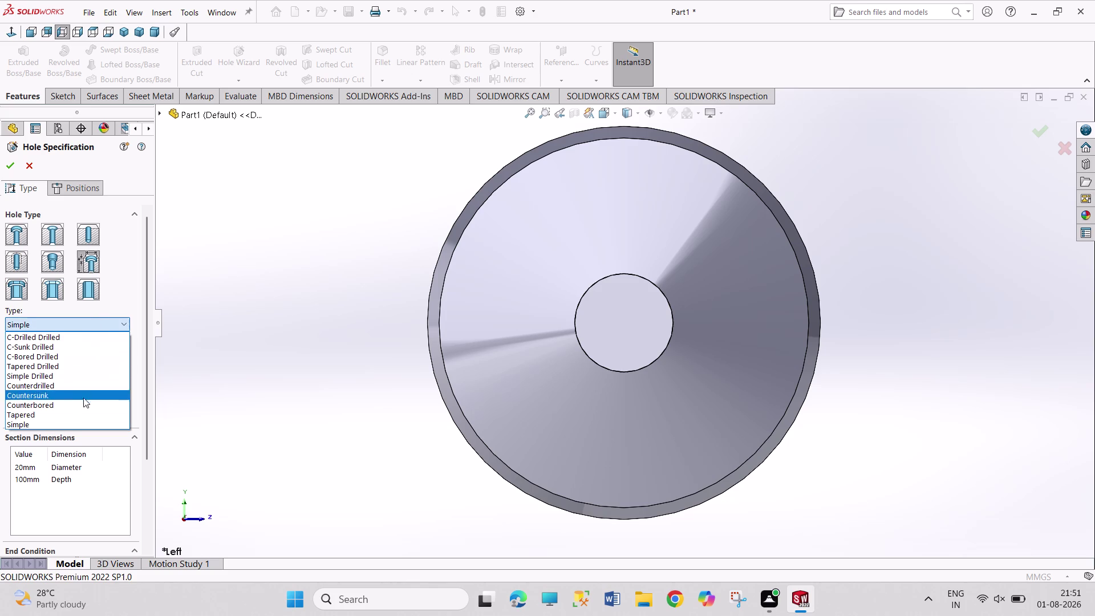
click(74, 412)
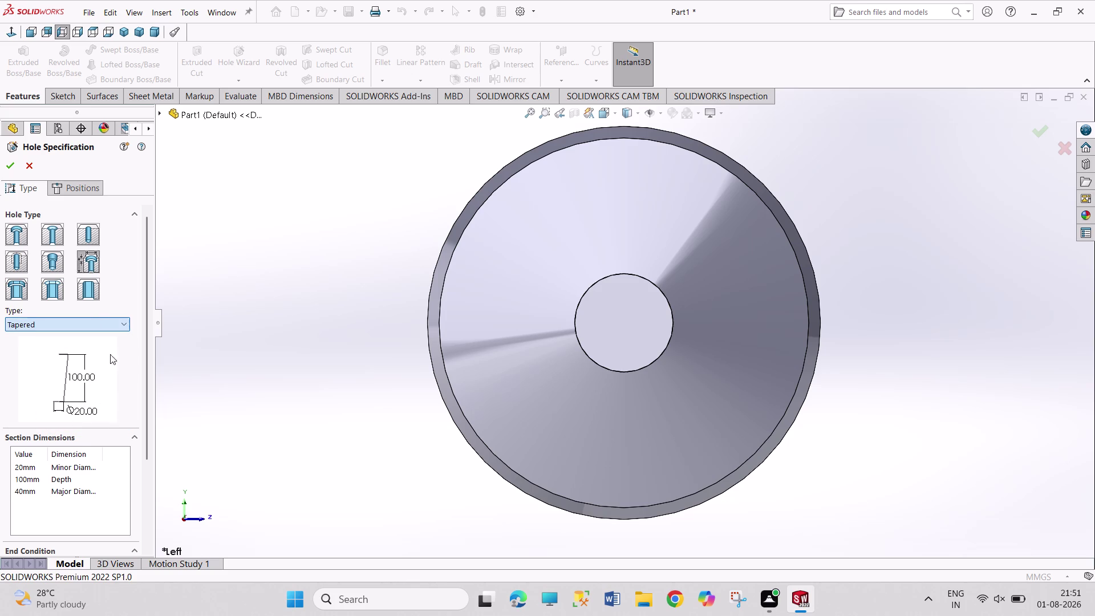
click(120, 325)
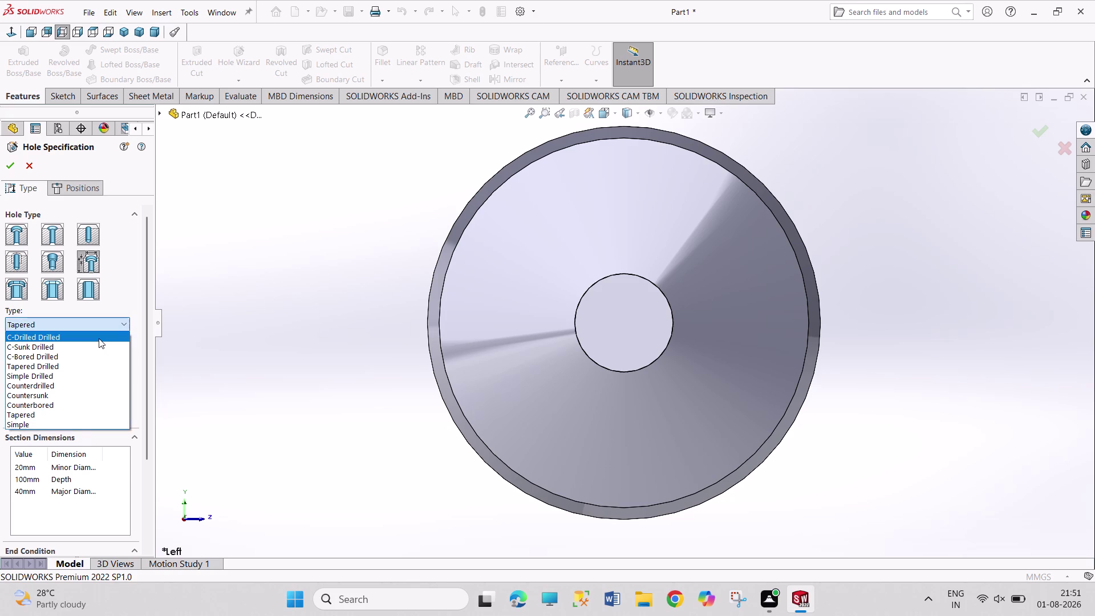
click(99, 338)
click(102, 325)
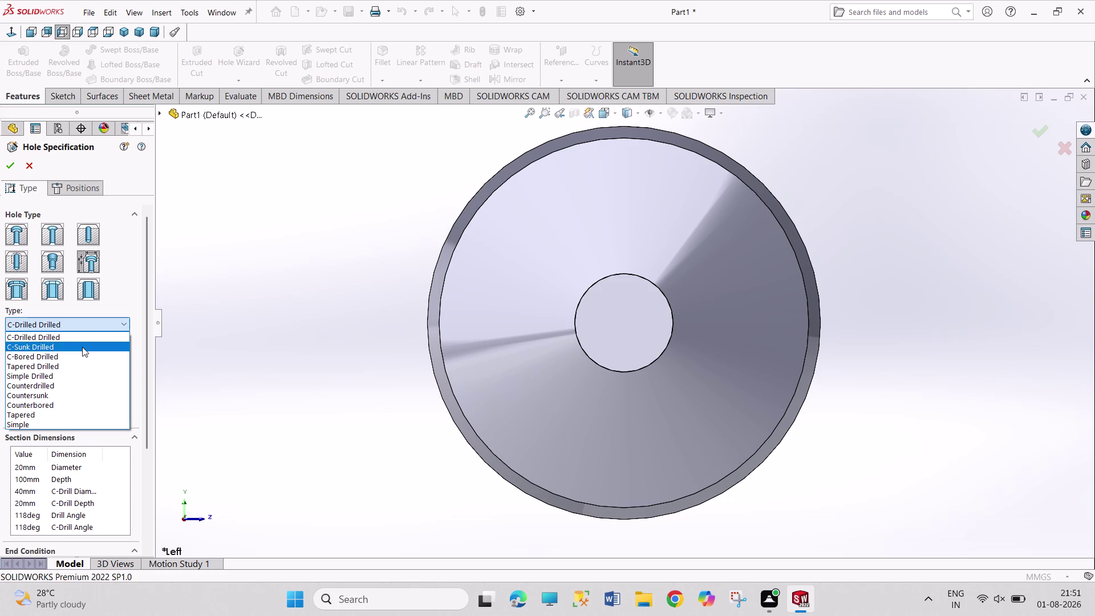
click(82, 347)
click(97, 328)
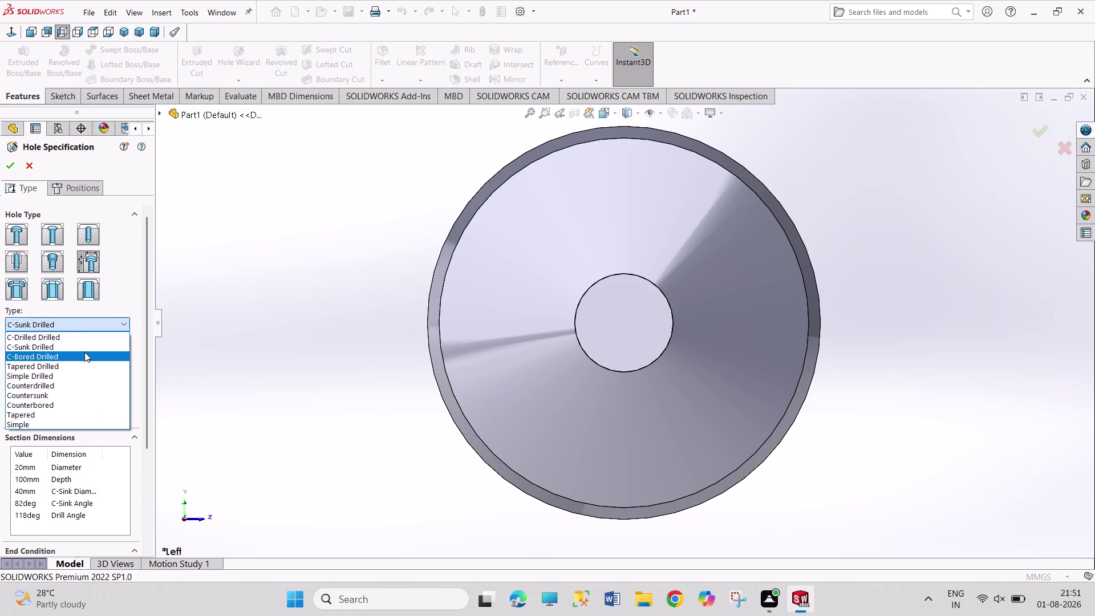
click(83, 356)
Preview Tapered Drilled and Counterdrilled types, then return to a standard hole definition.
click(109, 324)
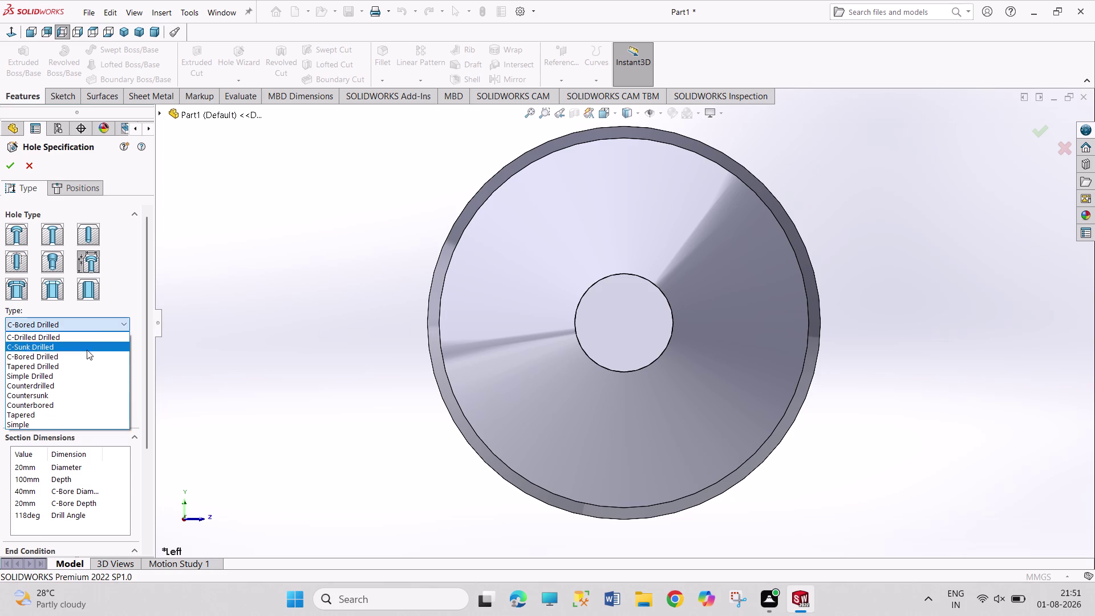
click(80, 367)
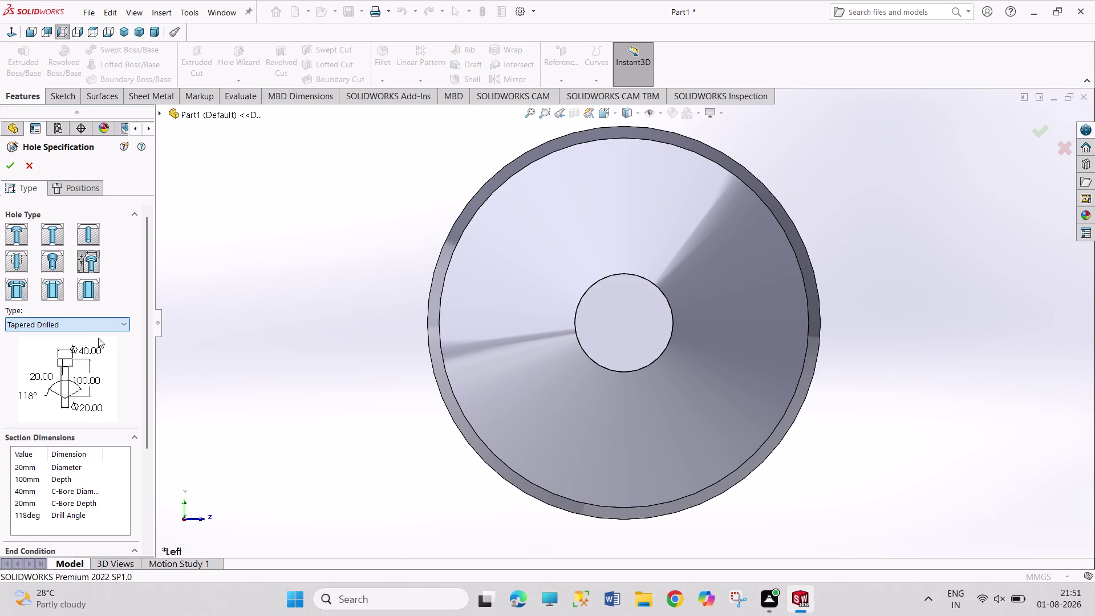
click(110, 324)
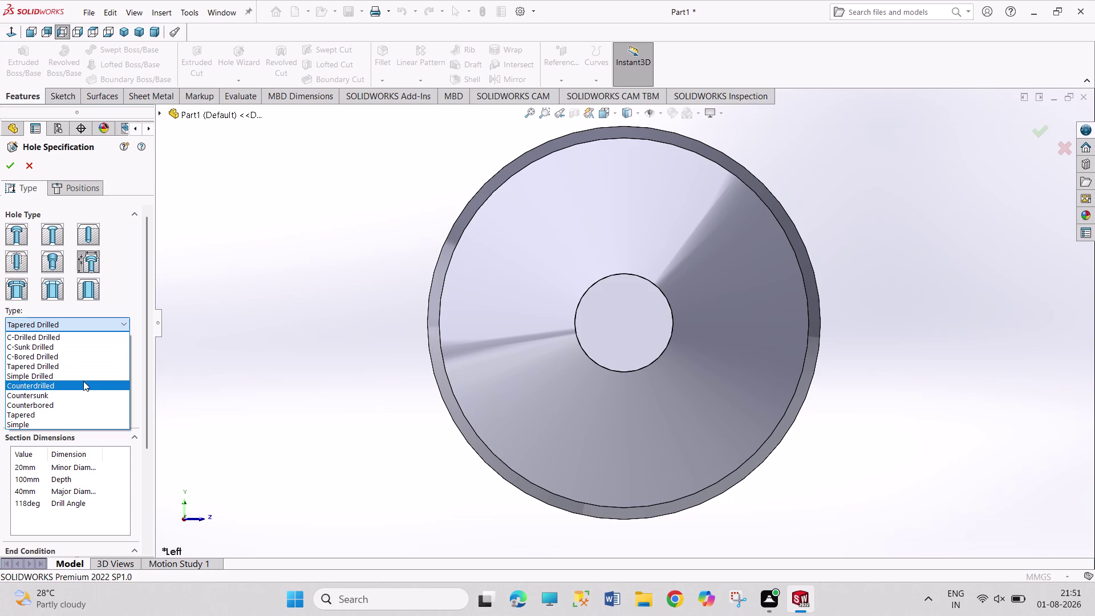
click(81, 386)
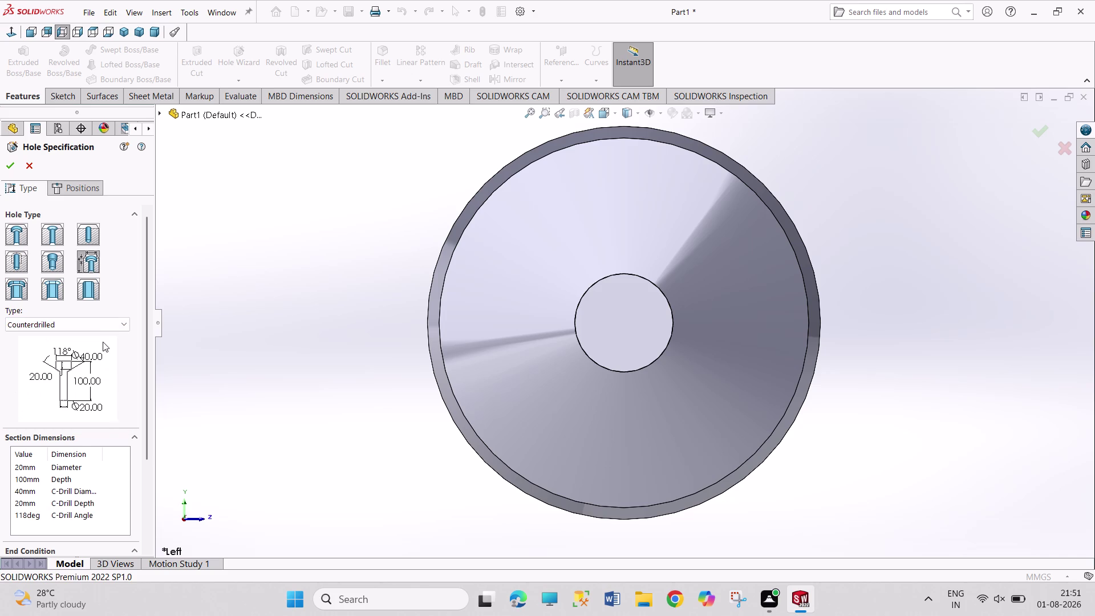
click(110, 333)
click(111, 324)
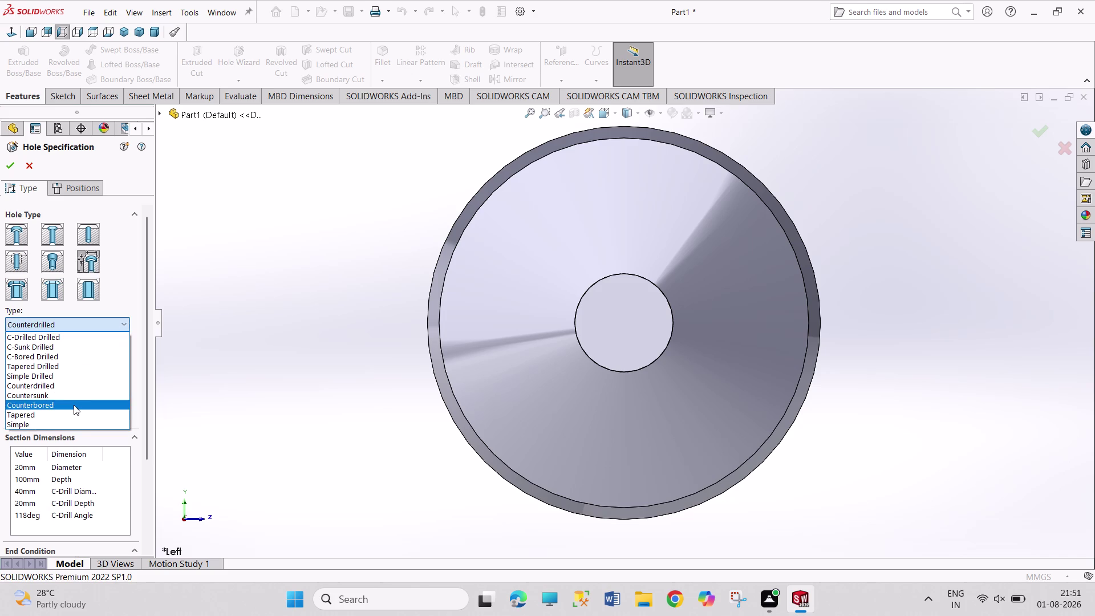
click(69, 416)
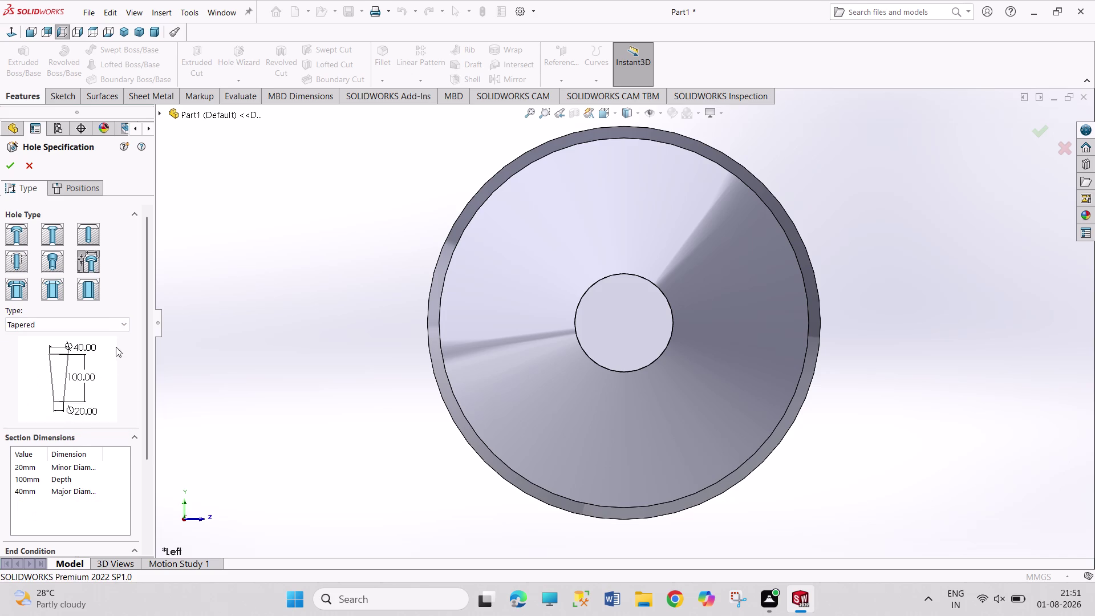
click(93, 296)
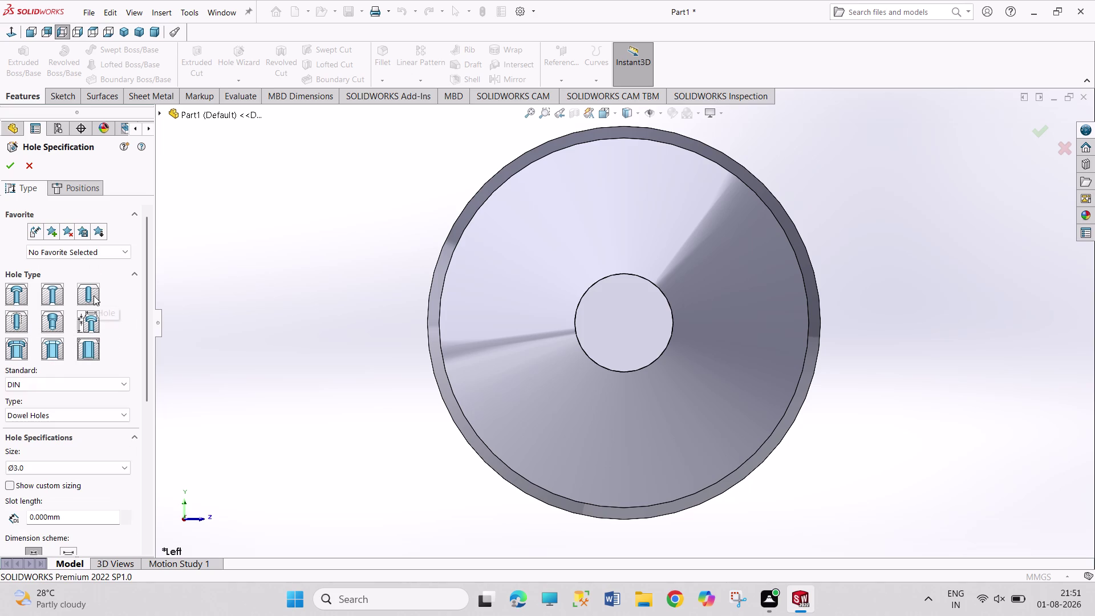
Preview DIN Counterbore, Countersink and Straight Tap holes, then cancel the Hole Wizard.
click(18, 290)
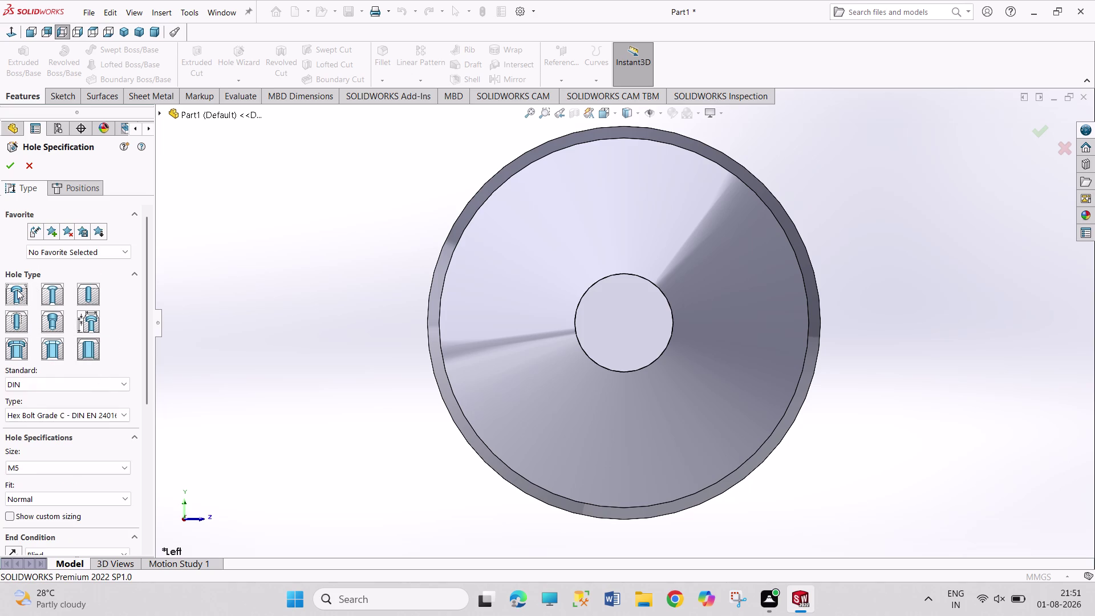
click(47, 292)
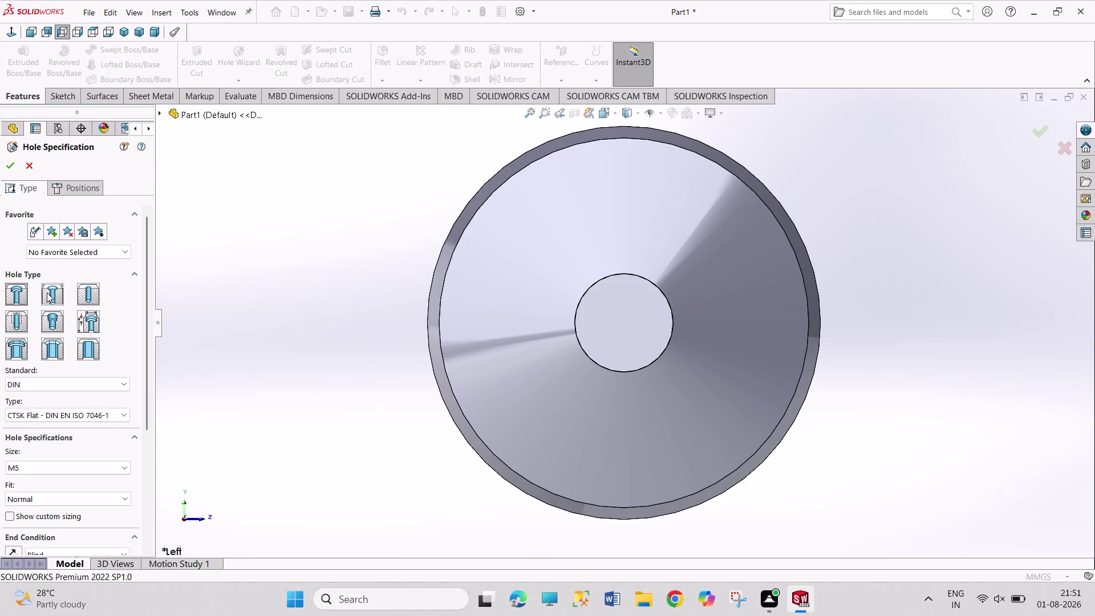
click(97, 377)
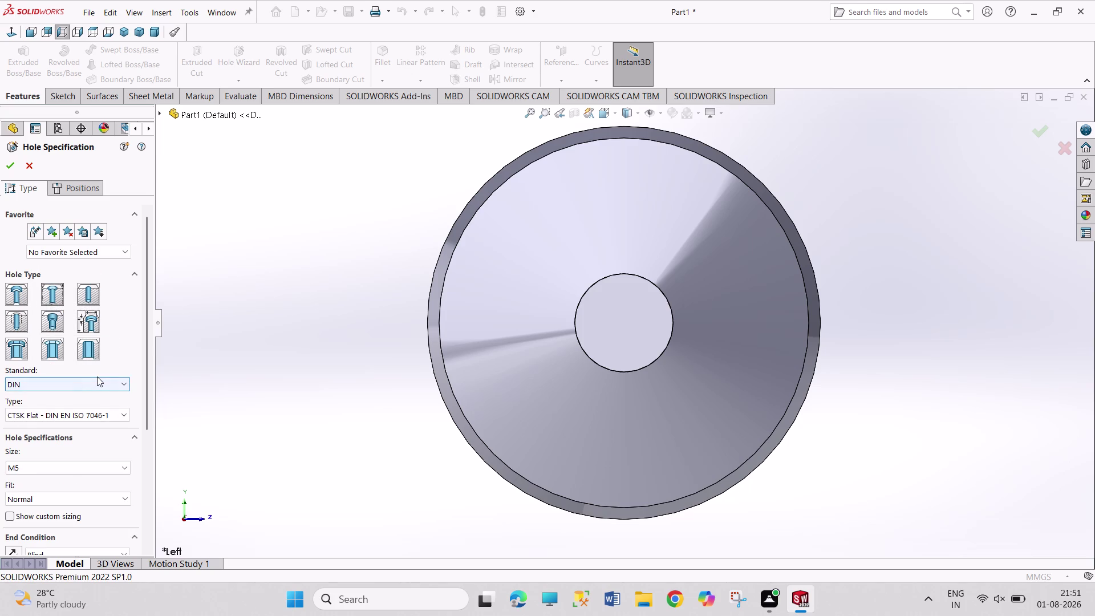
click(98, 383)
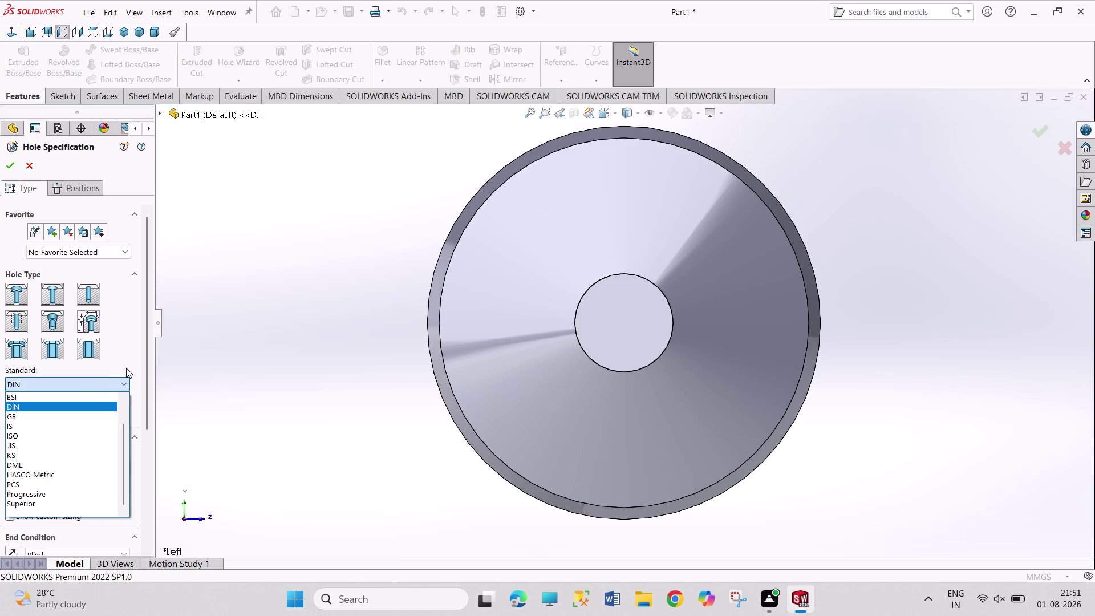
click(127, 365)
click(22, 326)
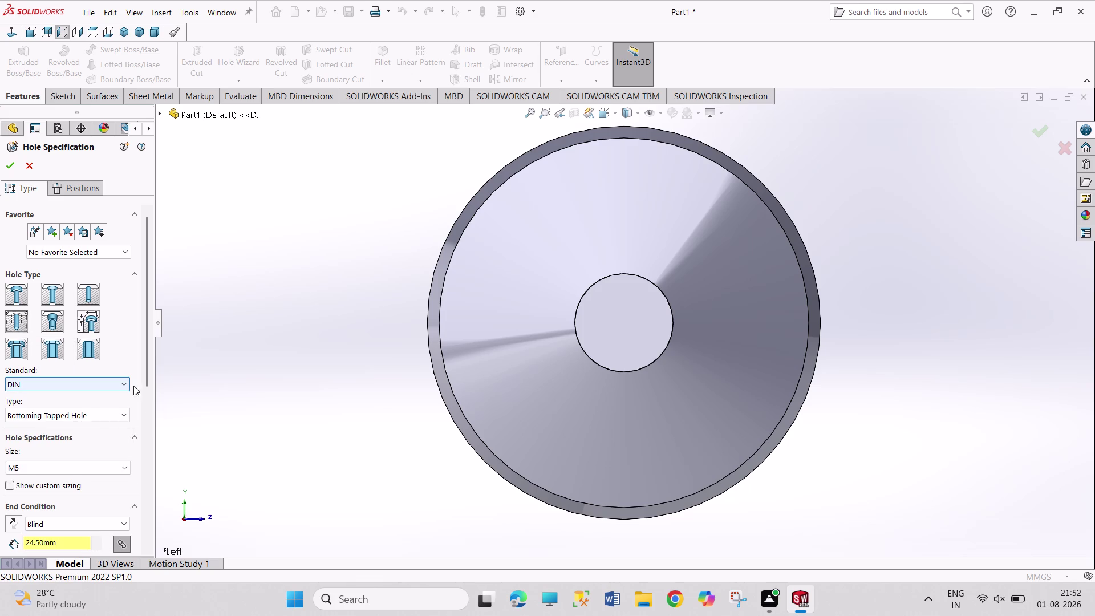
scroll(down, 3)
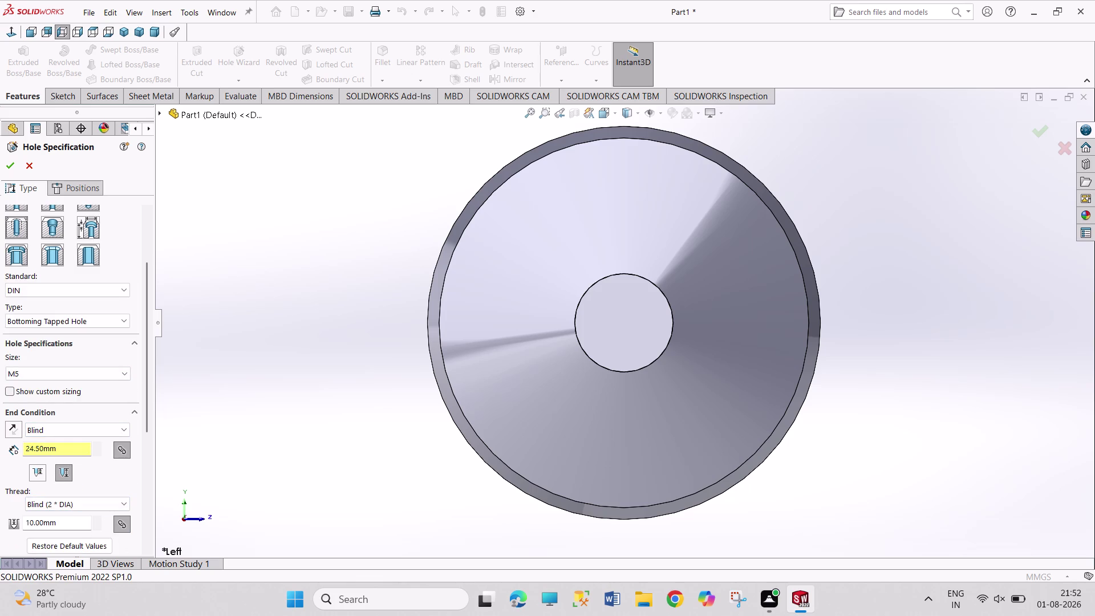
click(29, 168)
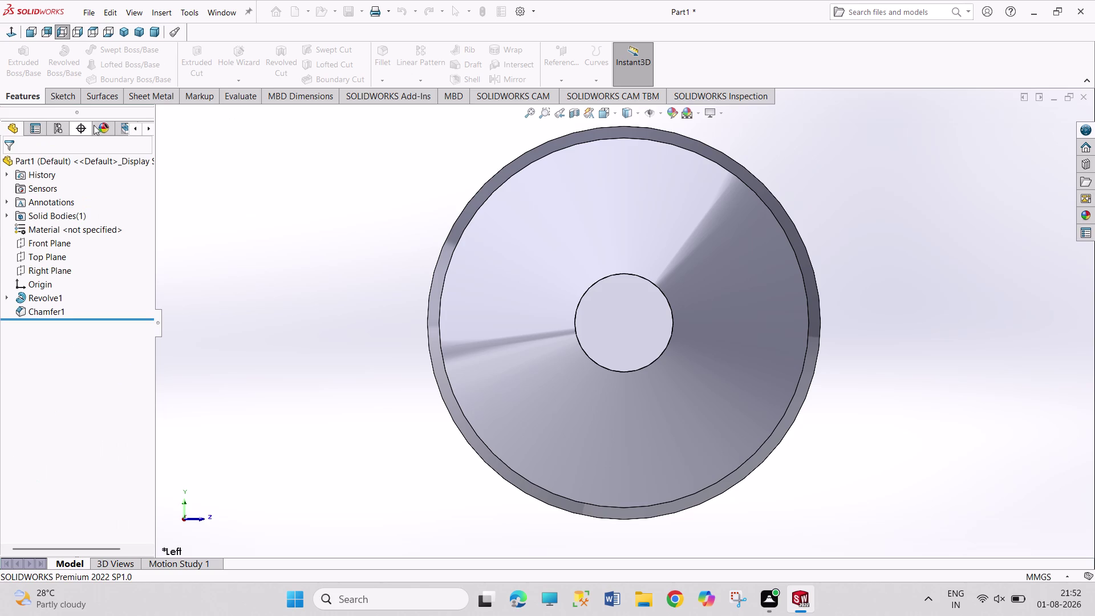
click(626, 329)
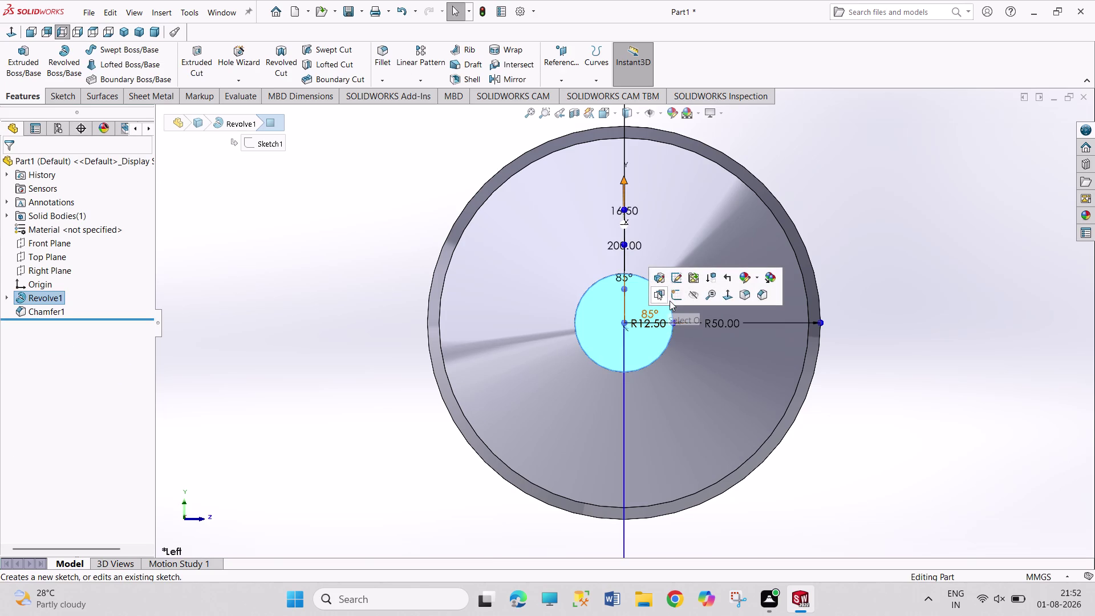
Sketch a circle centred at the origin on the shaft end face.
click(674, 298)
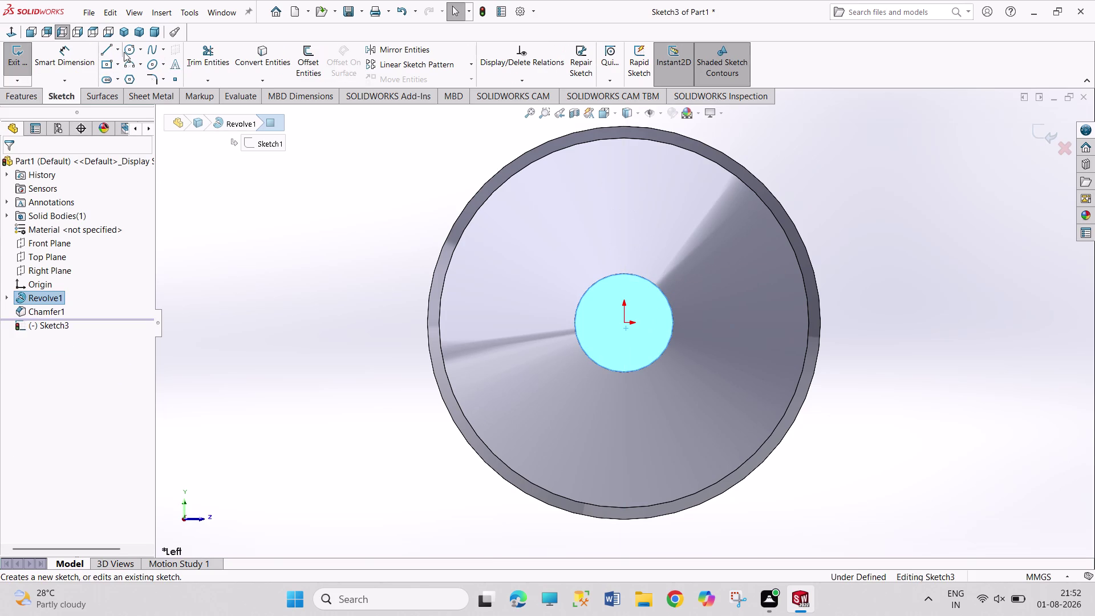
click(124, 52)
click(625, 321)
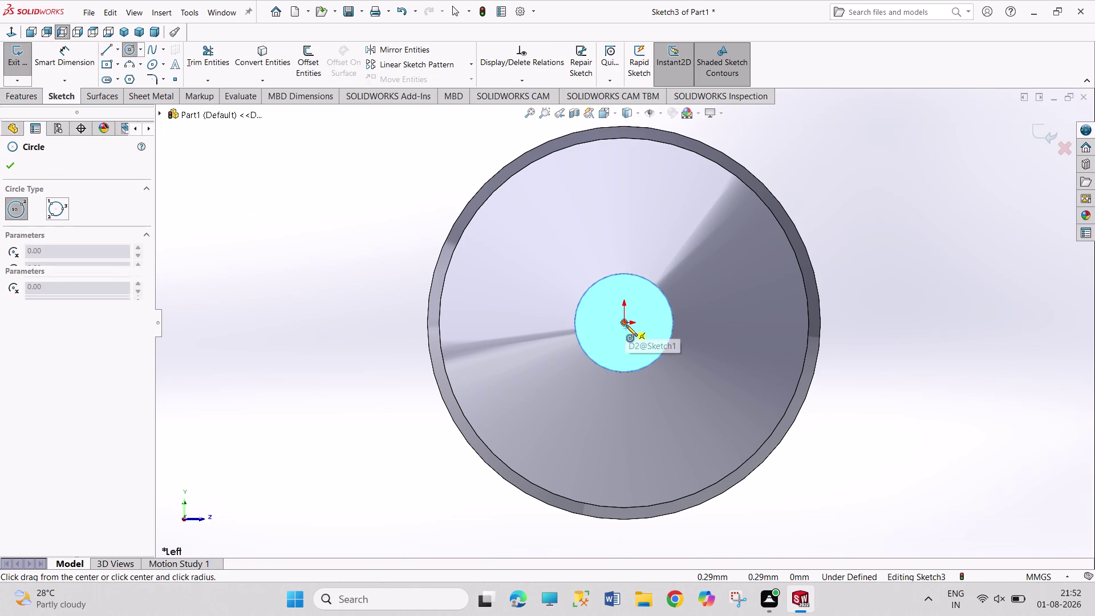
click(634, 339)
Dimension the circle to a 10 mm diameter and return to selection.
right_drag(892, 350, 858, 198)
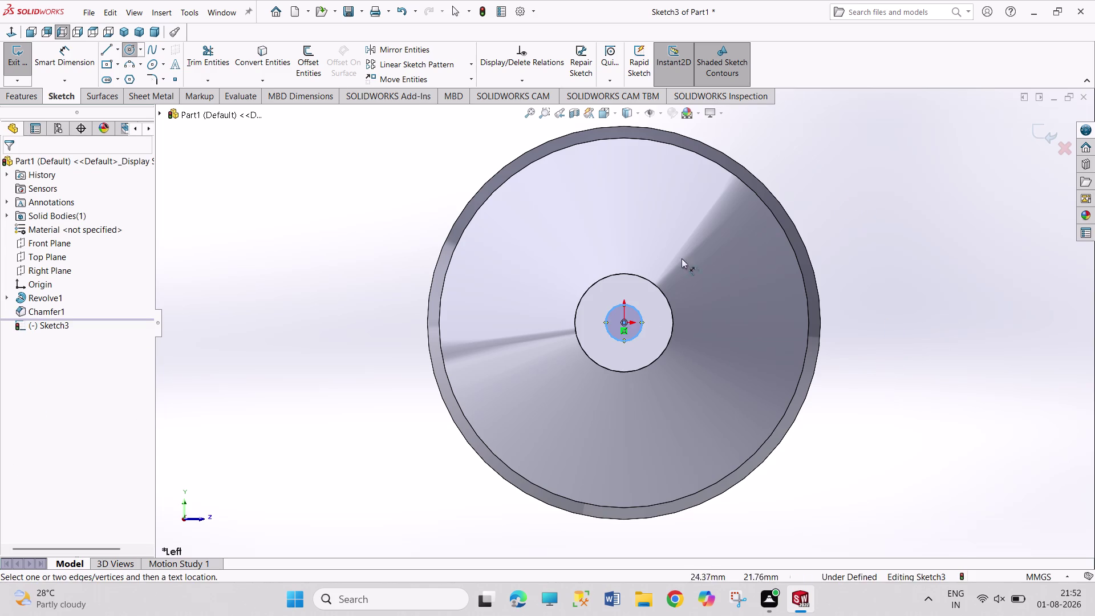
click(635, 311)
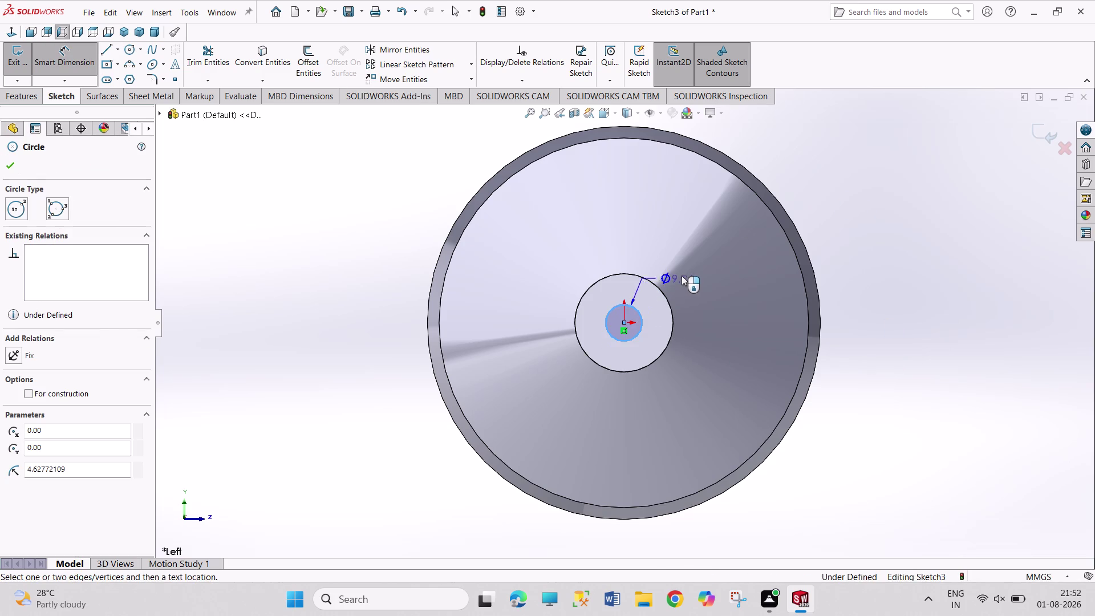
click(682, 275)
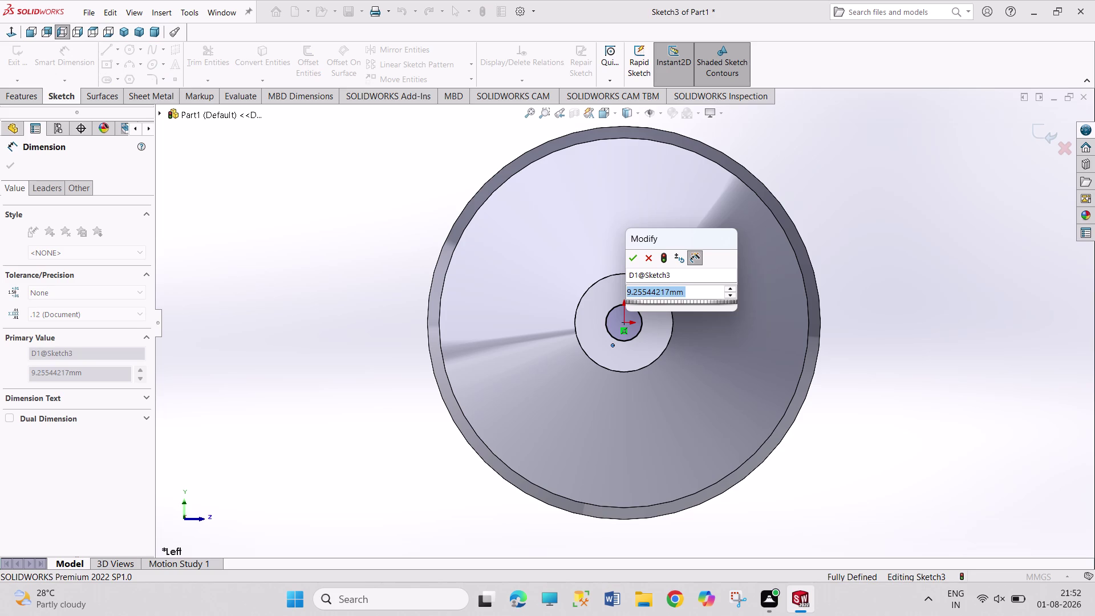
text(10)
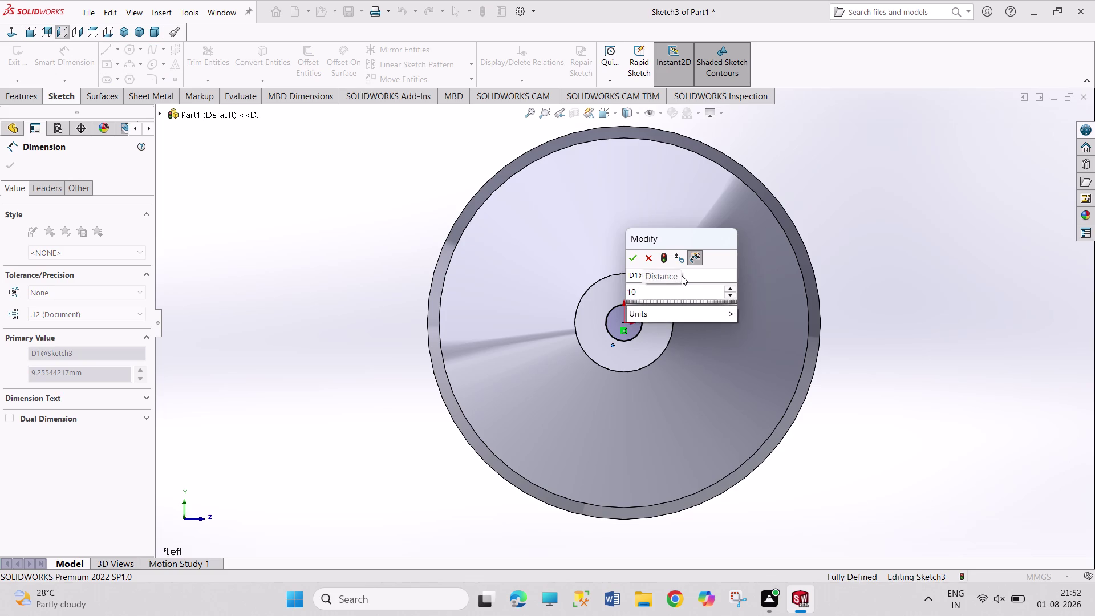
key(Return)
right_click(889, 278)
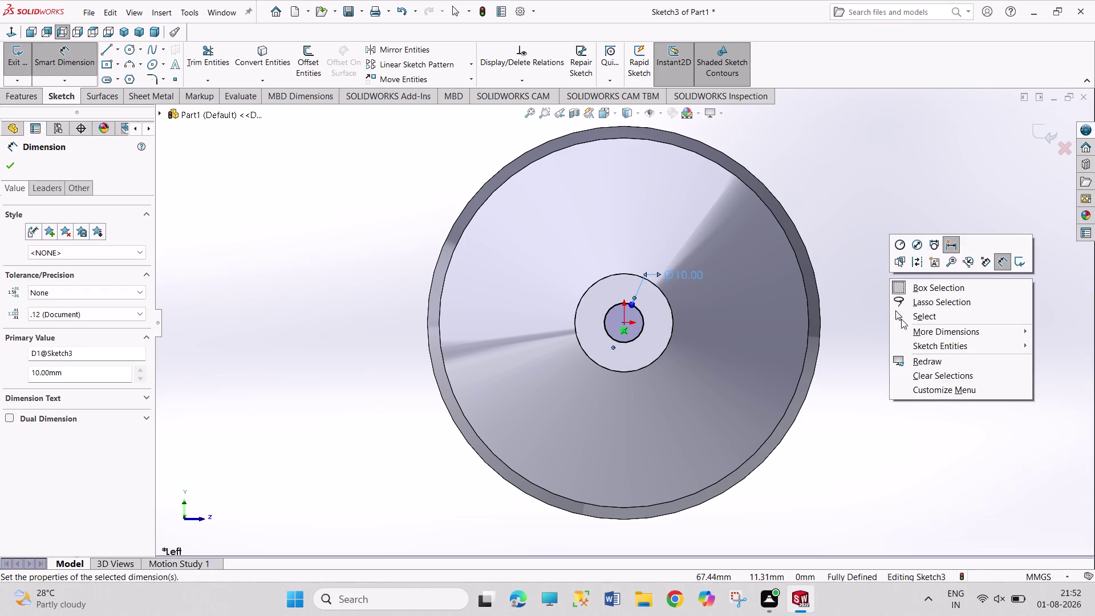
click(901, 318)
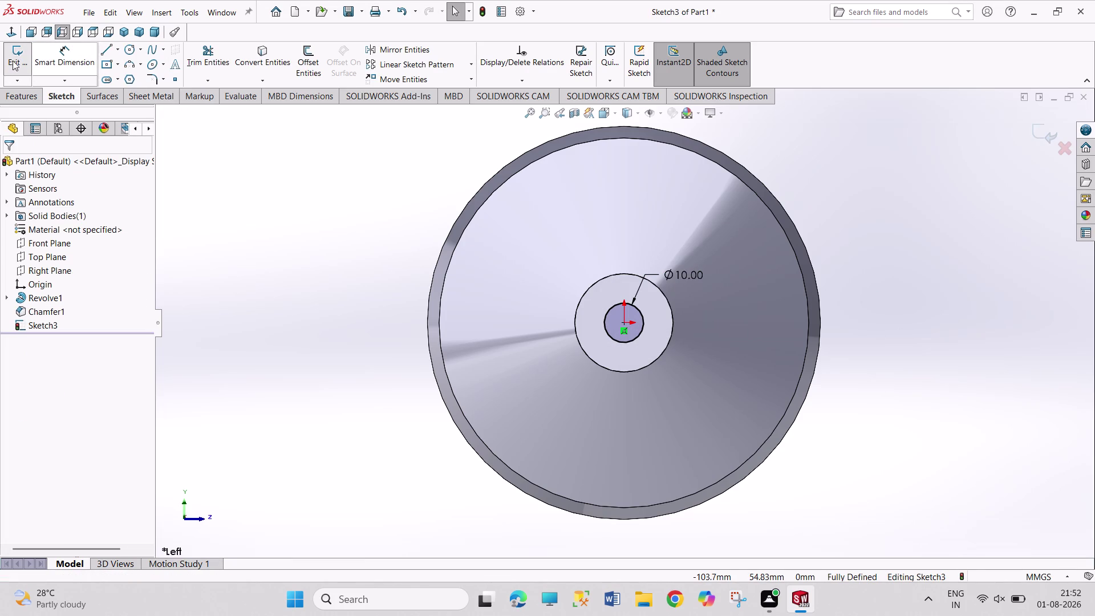
click(14, 58)
Extrude-cut the 10 mm circle 59 mm Blind deep, creating Cut-Extrude1.
click(122, 32)
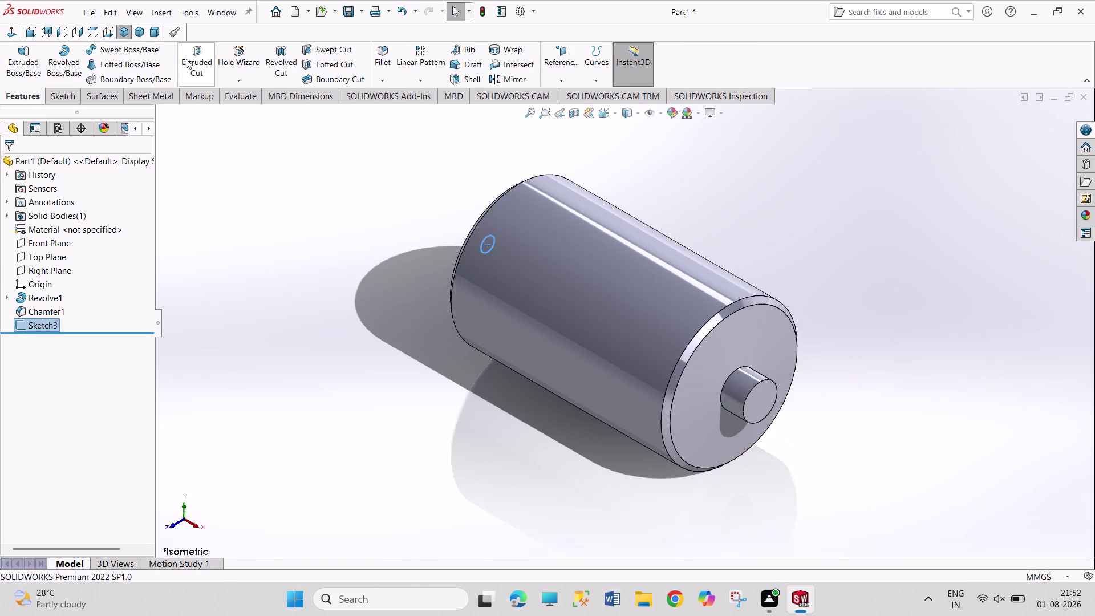
click(200, 60)
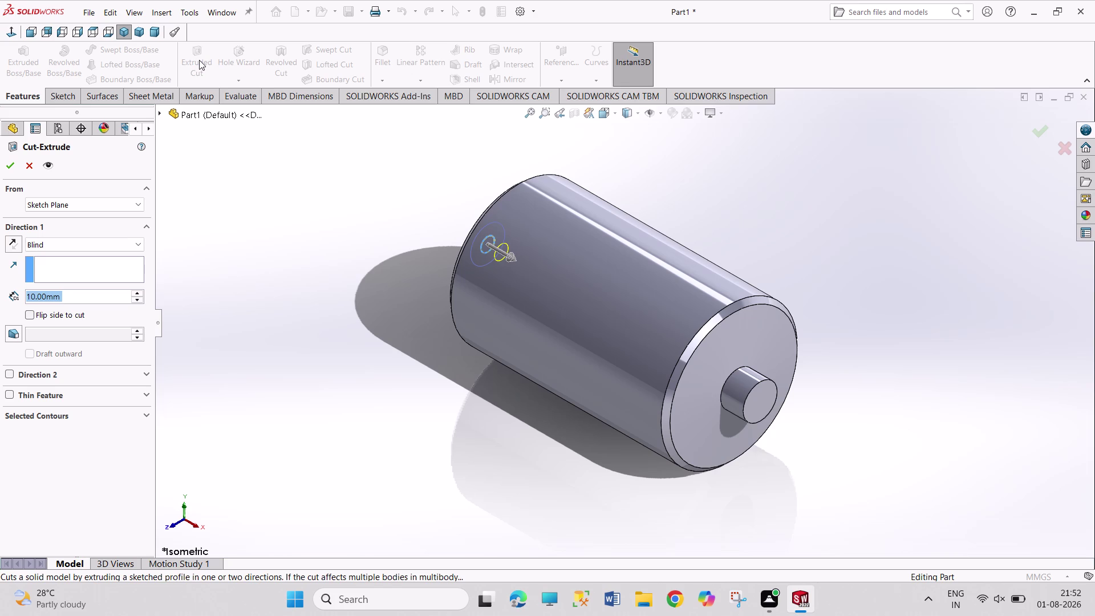
text(5)
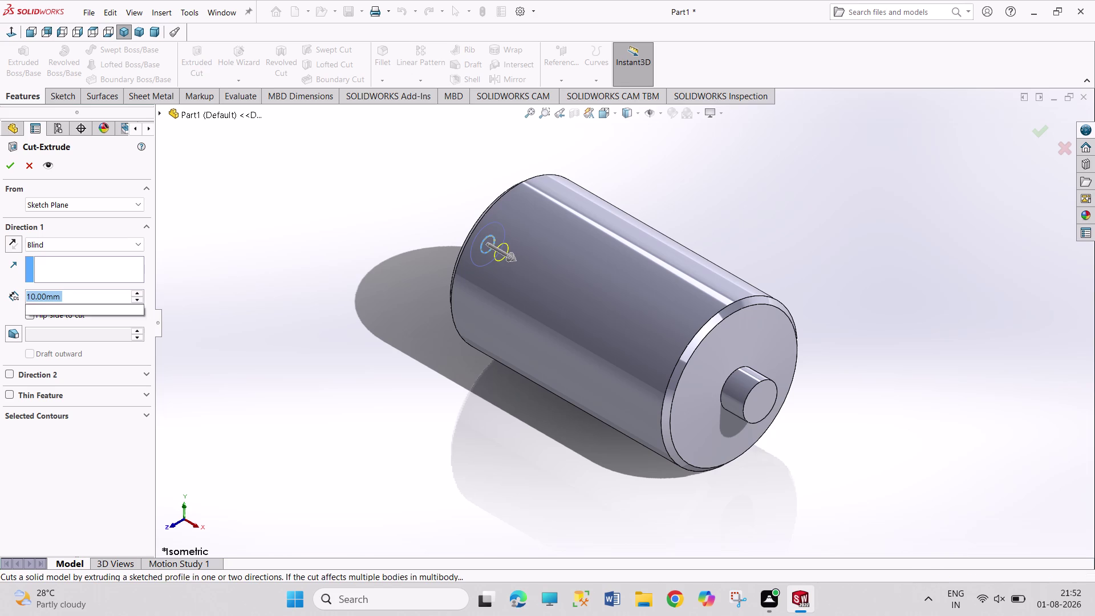
text(9)
key(Return)
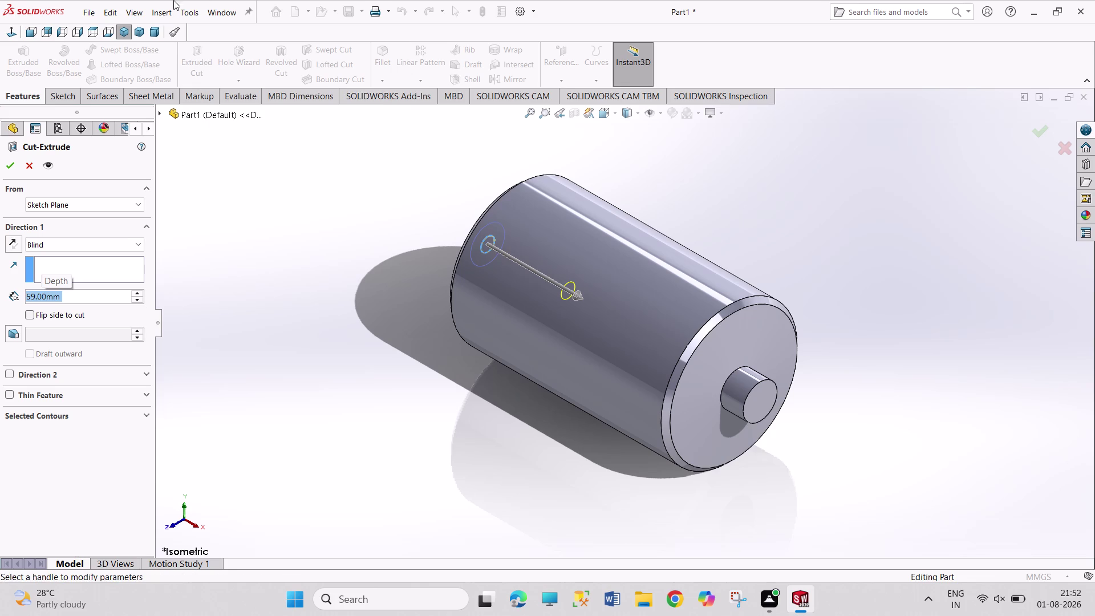
click(7, 163)
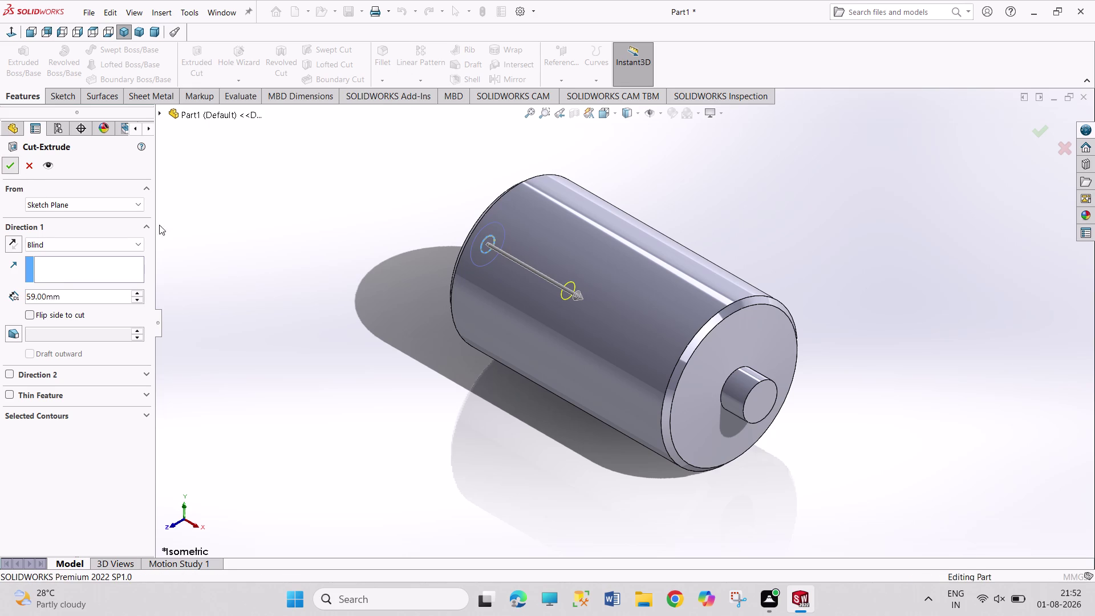
click(382, 279)
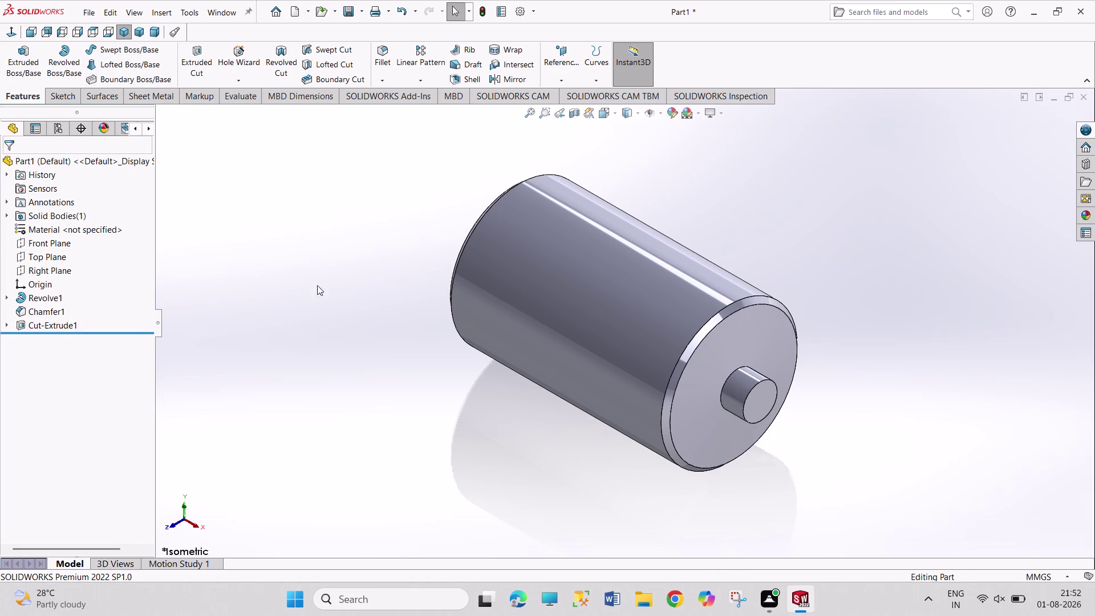
click(46, 319)
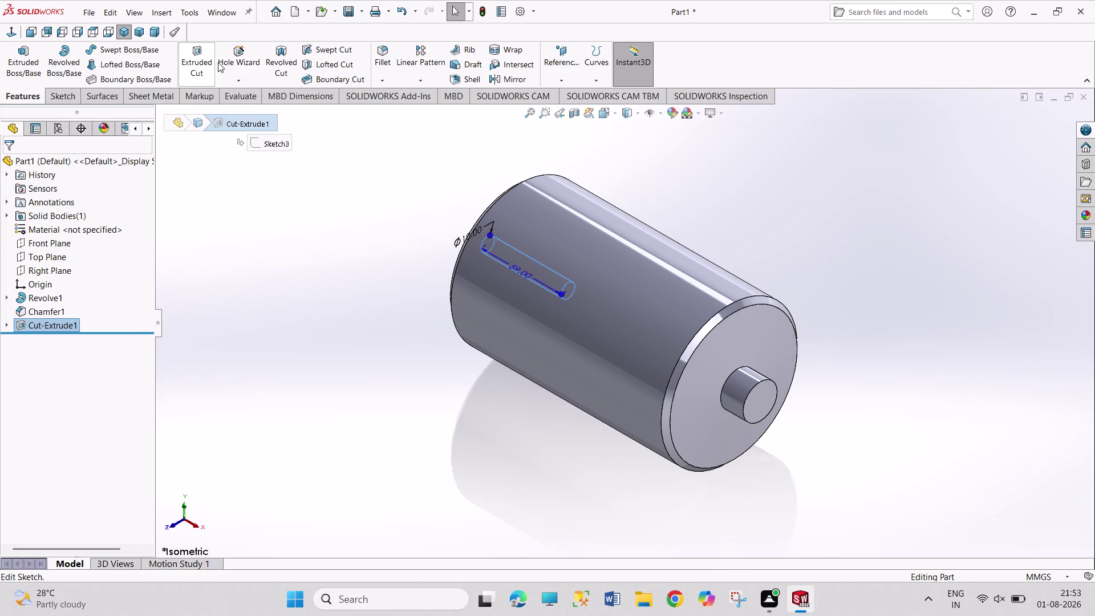
click(419, 80)
click(426, 119)
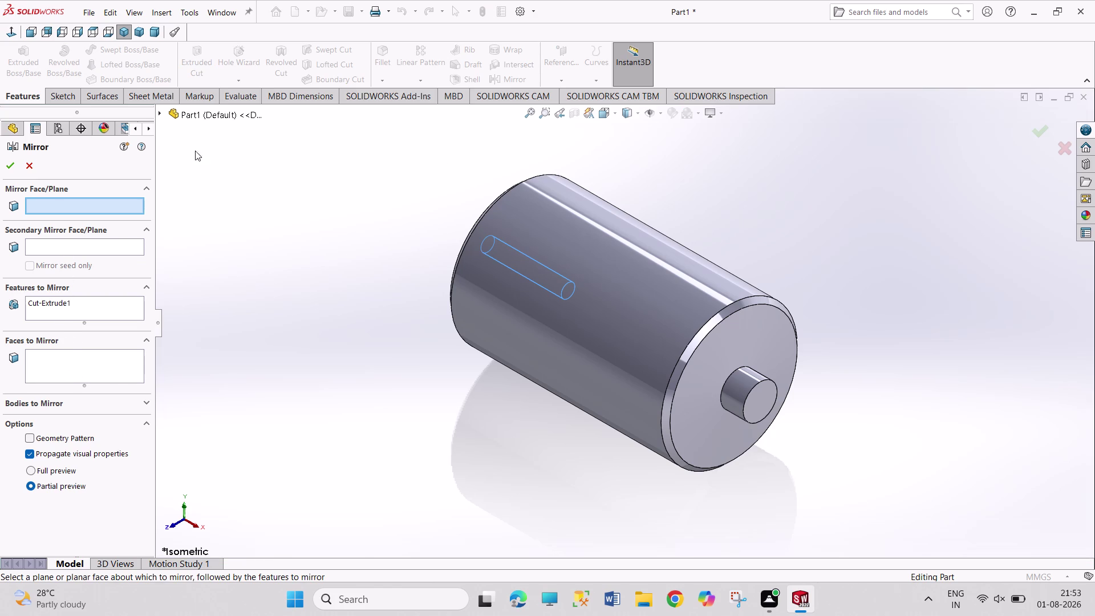
click(160, 113)
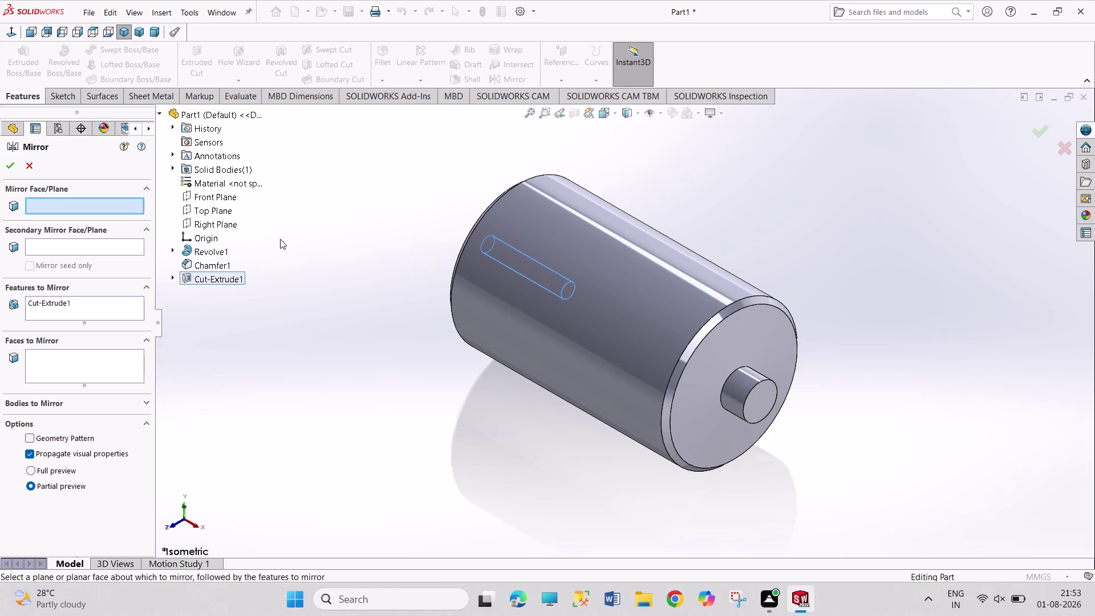
middle_drag(296, 236, 333, 242)
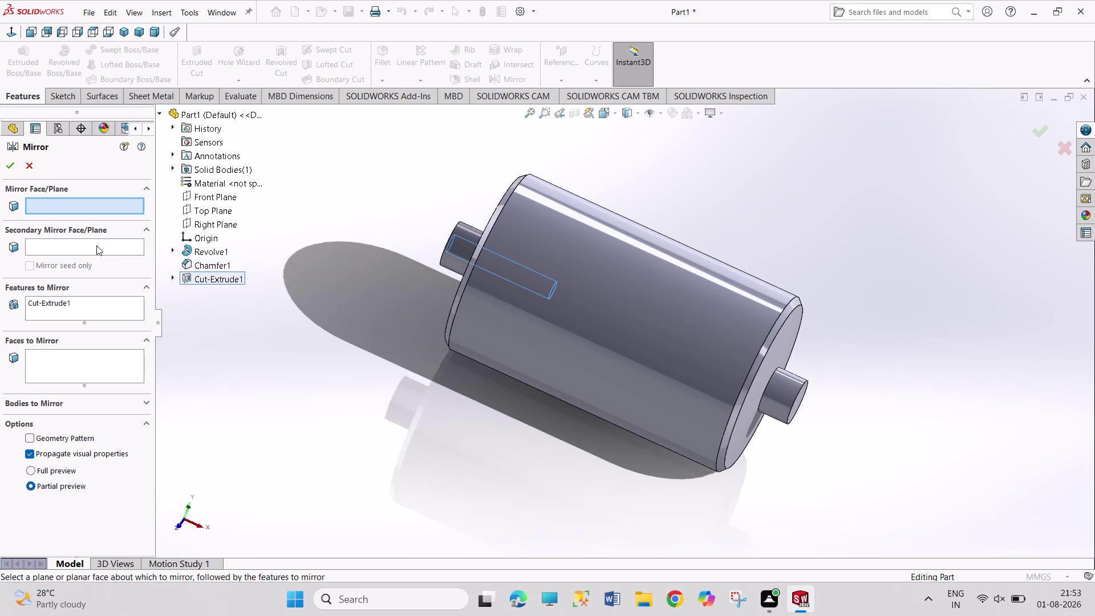
click(33, 167)
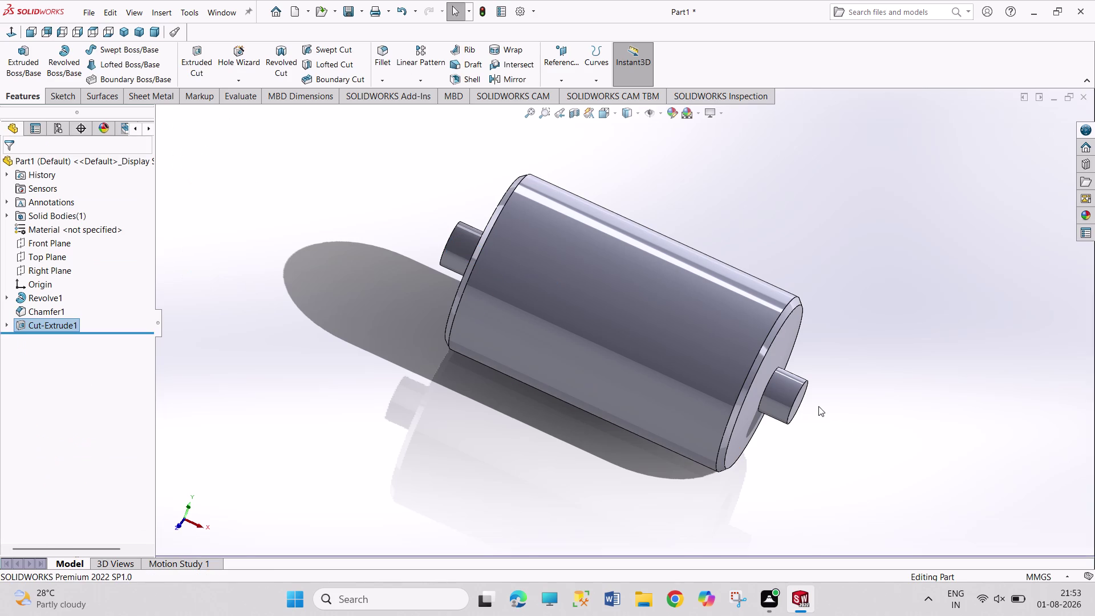
Sketch a circle at the origin on the opposite shaft's end face.
click(797, 402)
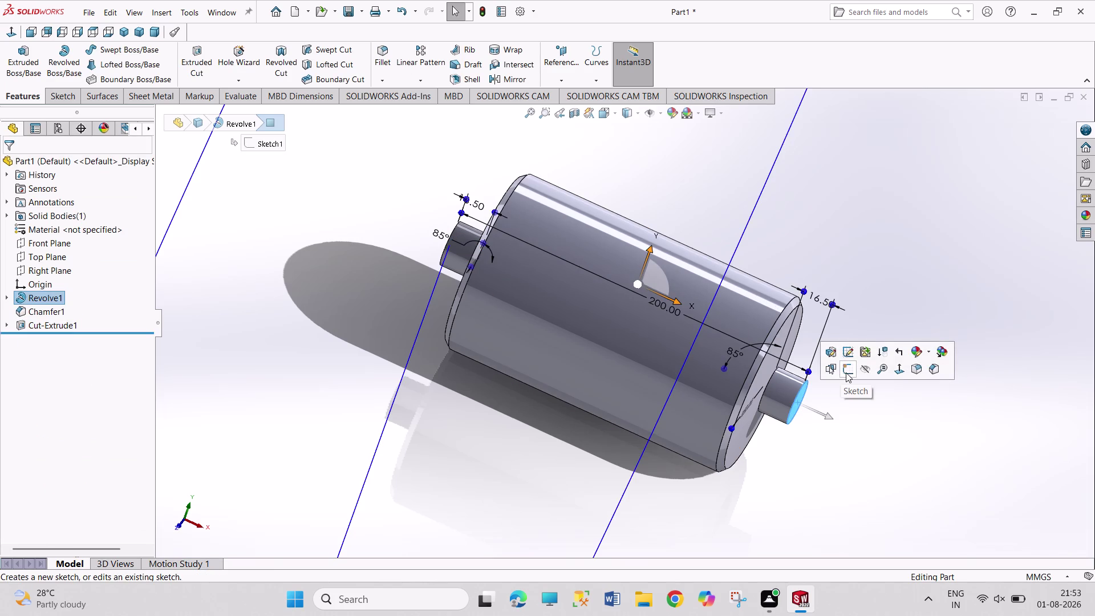
click(846, 372)
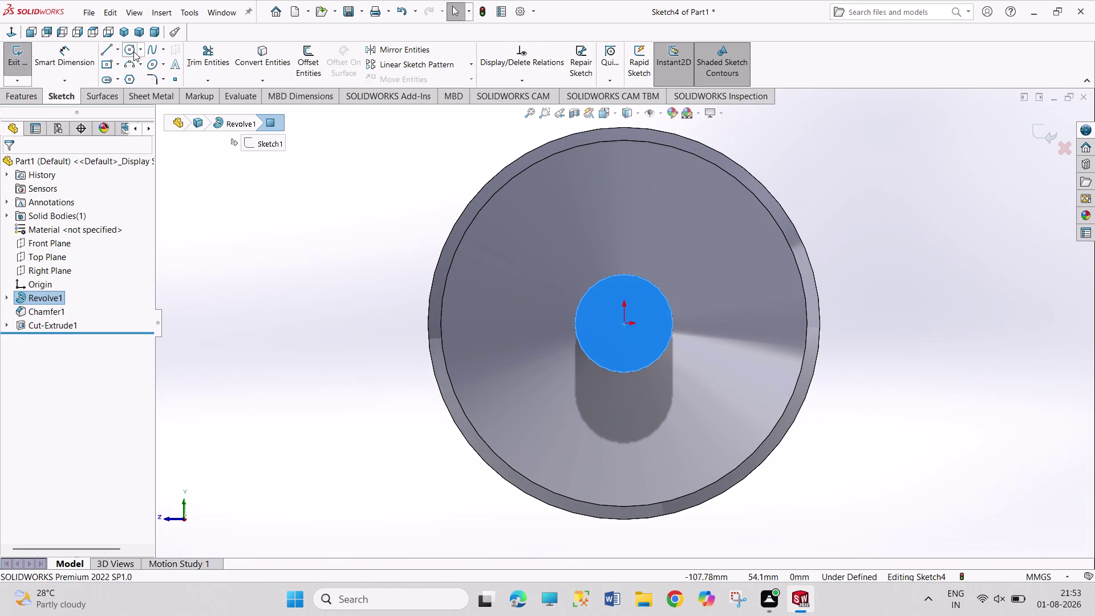
click(132, 51)
click(627, 322)
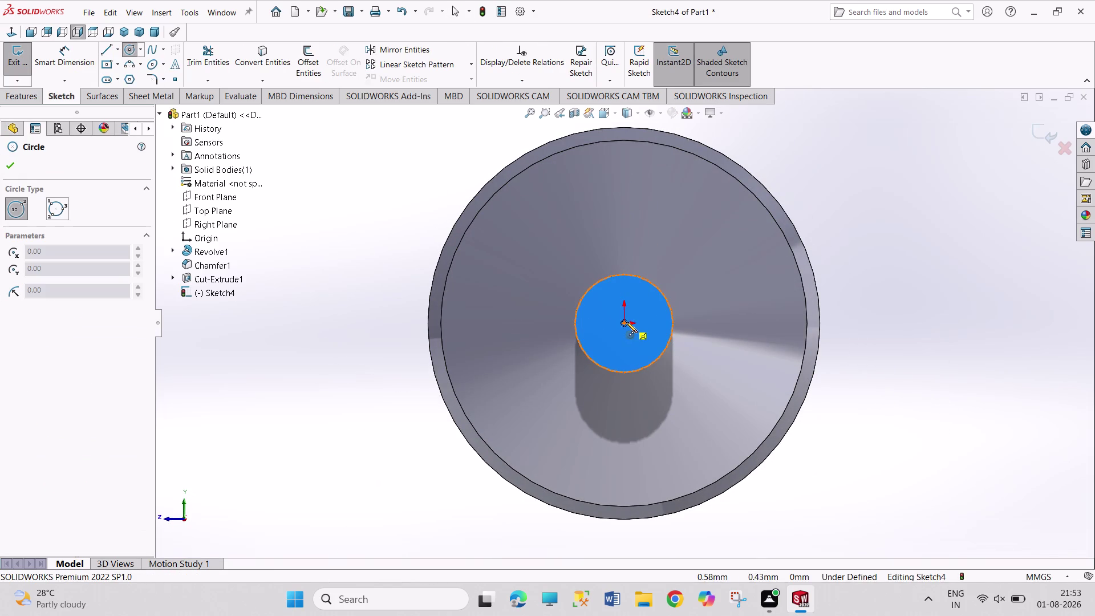
click(633, 340)
Dimension that circle to 10 mm diameter and exit the sketch.
right_drag(891, 338, 863, 239)
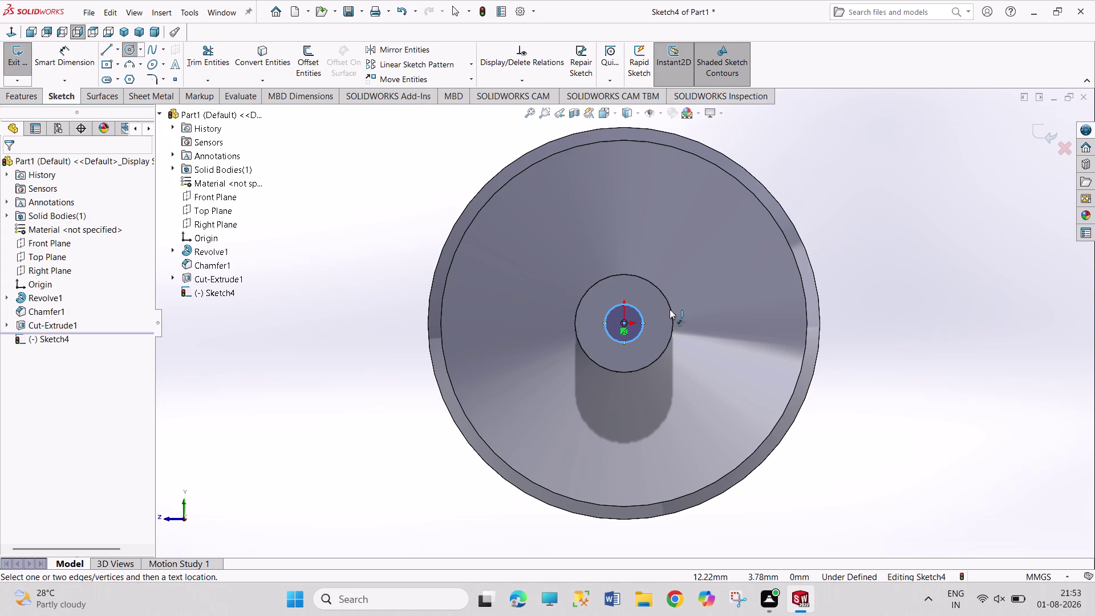
click(642, 320)
click(707, 263)
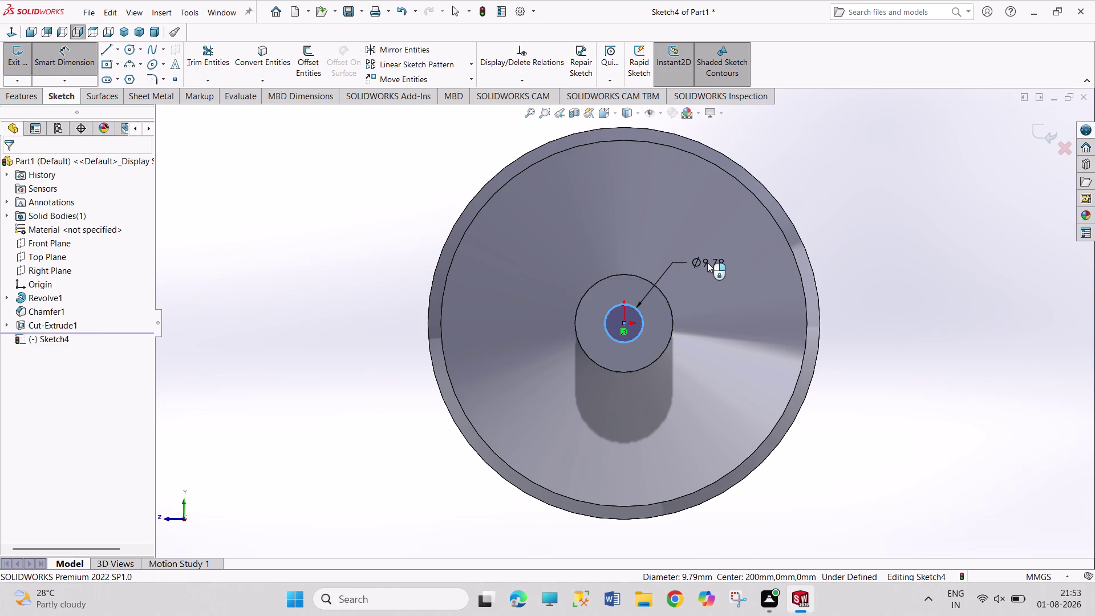
key(1)
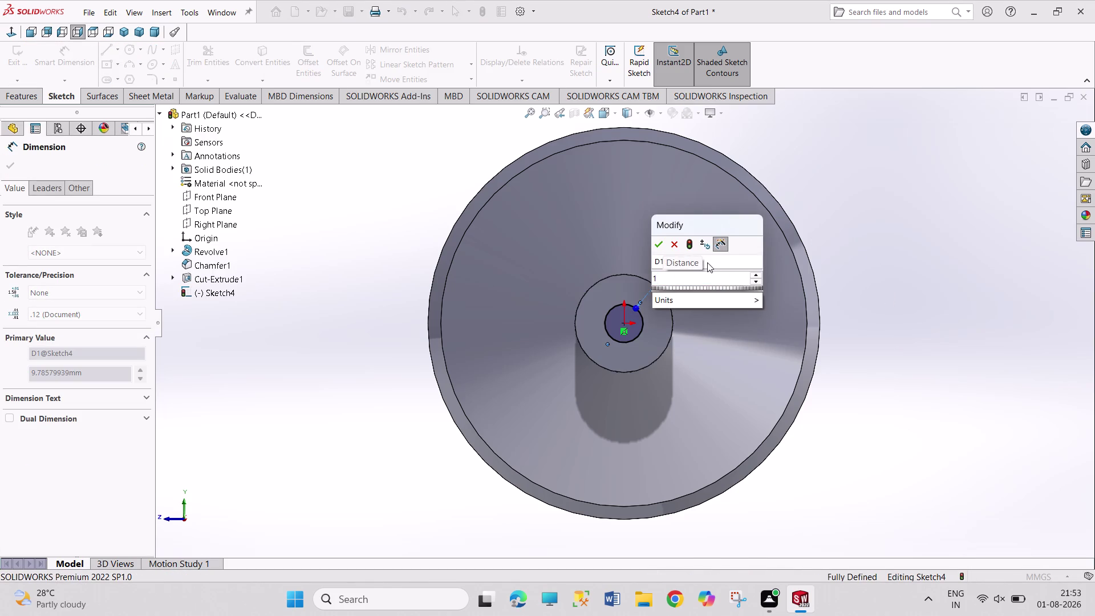
key(0)
key(Return)
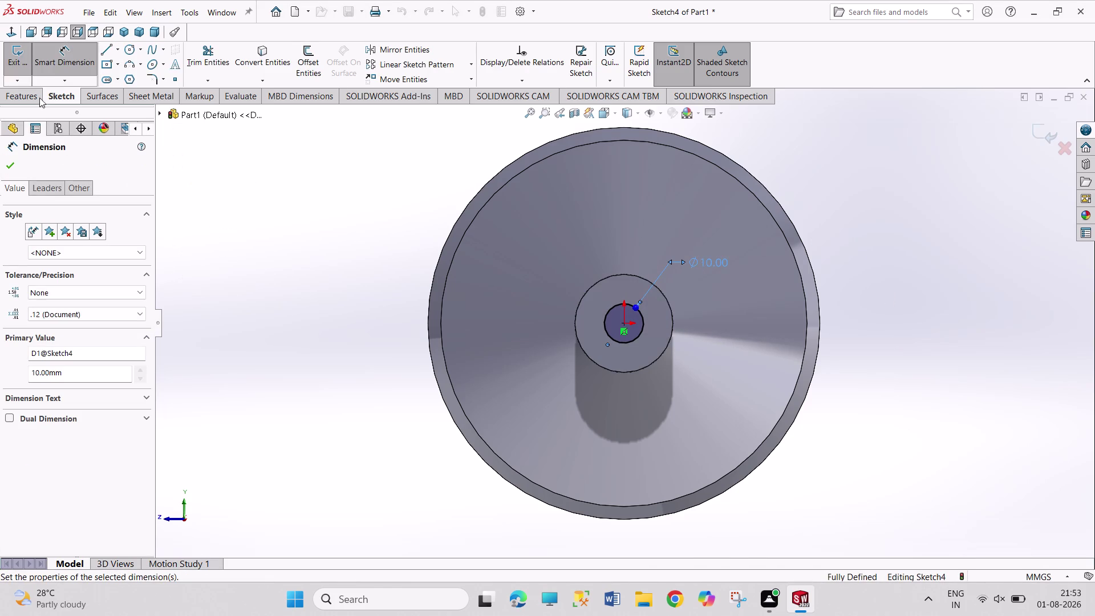
click(16, 60)
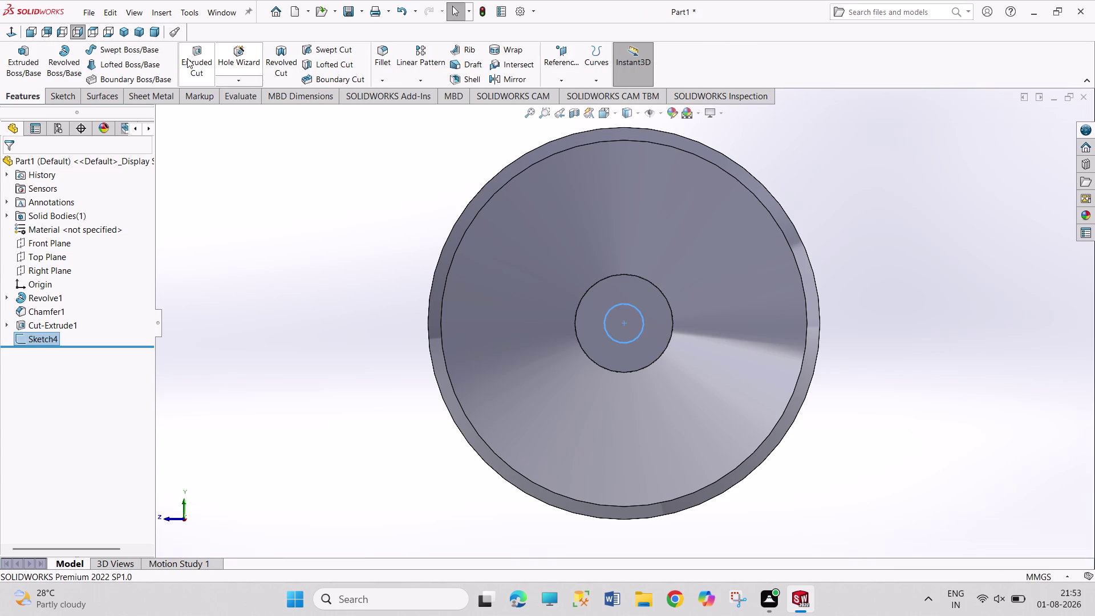
Cut Sketch4 59 mm Blind deep as Cut-Extrude2 and return to Isometric view.
click(187, 58)
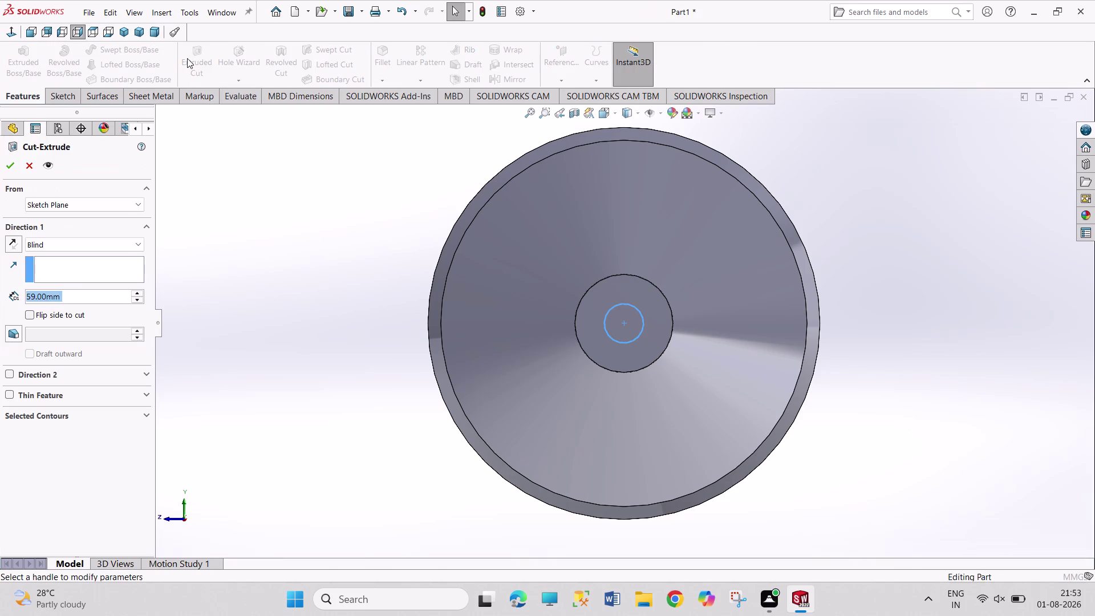
text(59)
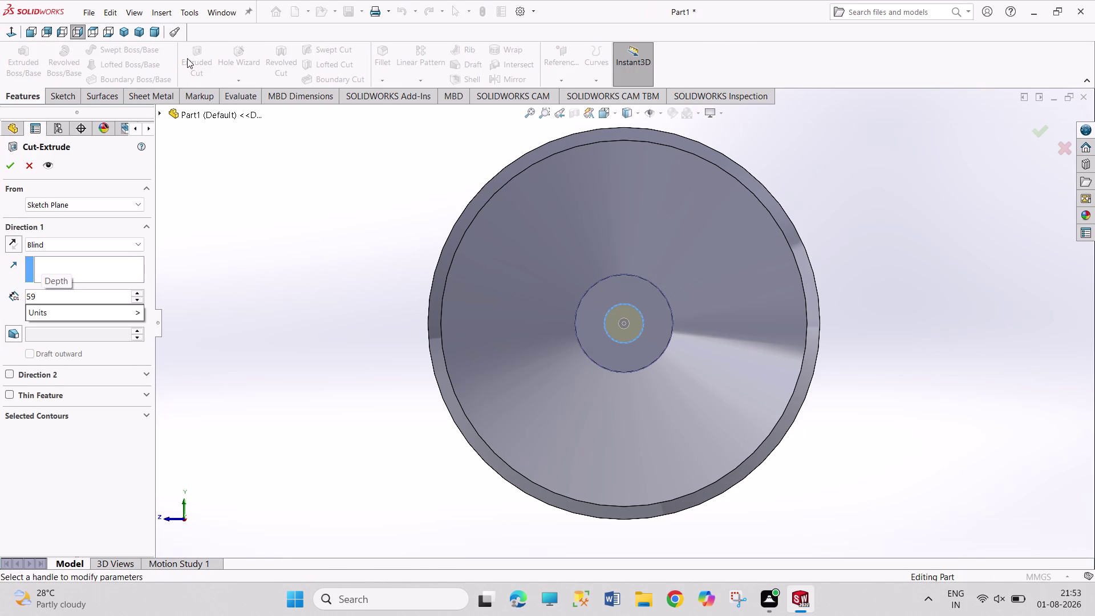
key(Return)
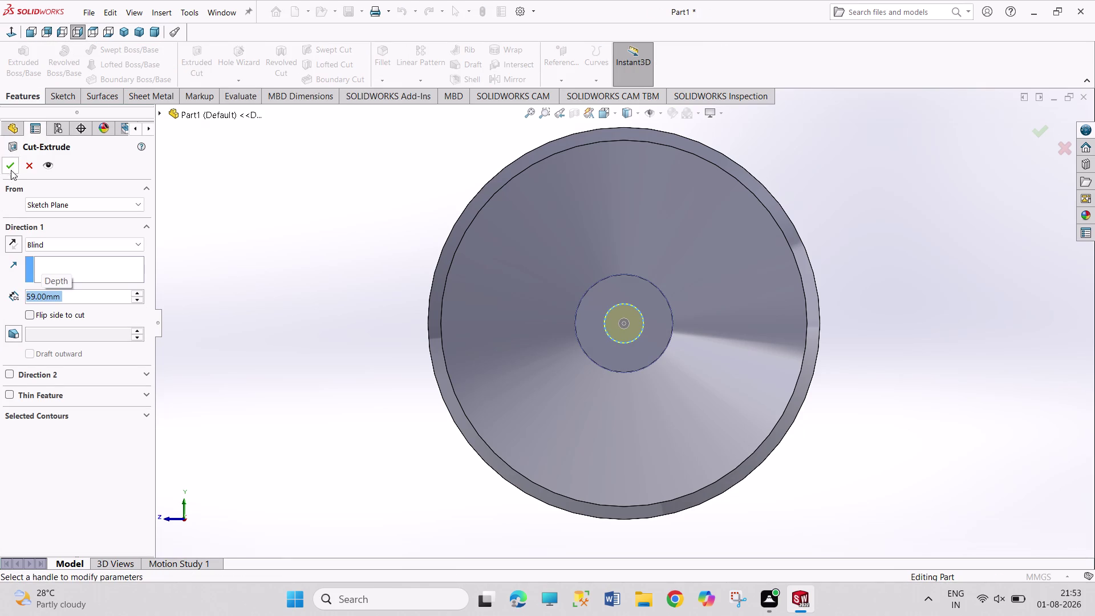
click(11, 170)
click(238, 231)
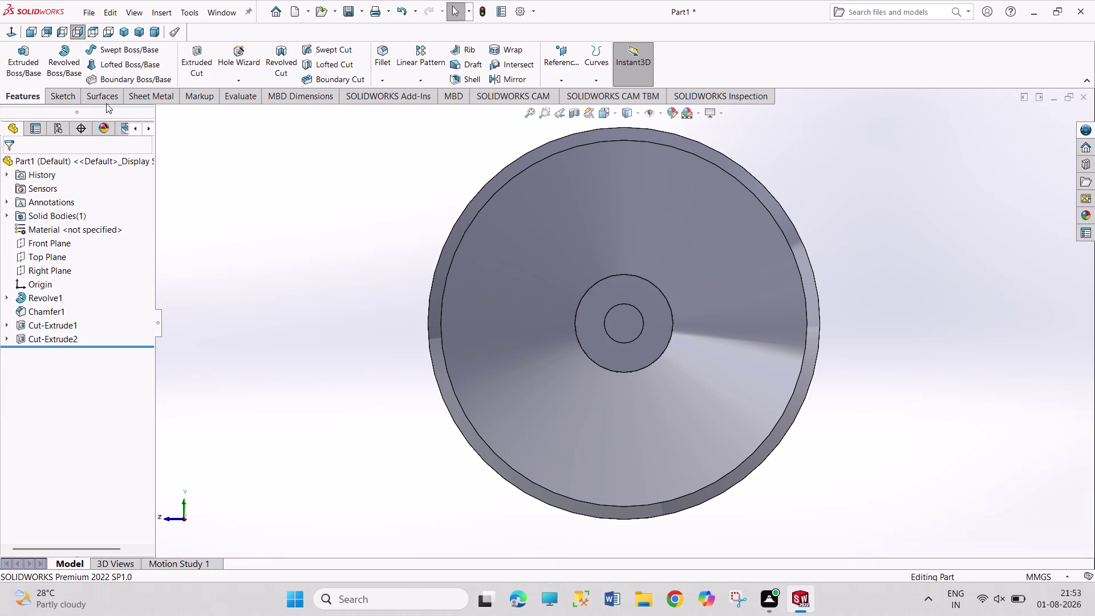
click(122, 32)
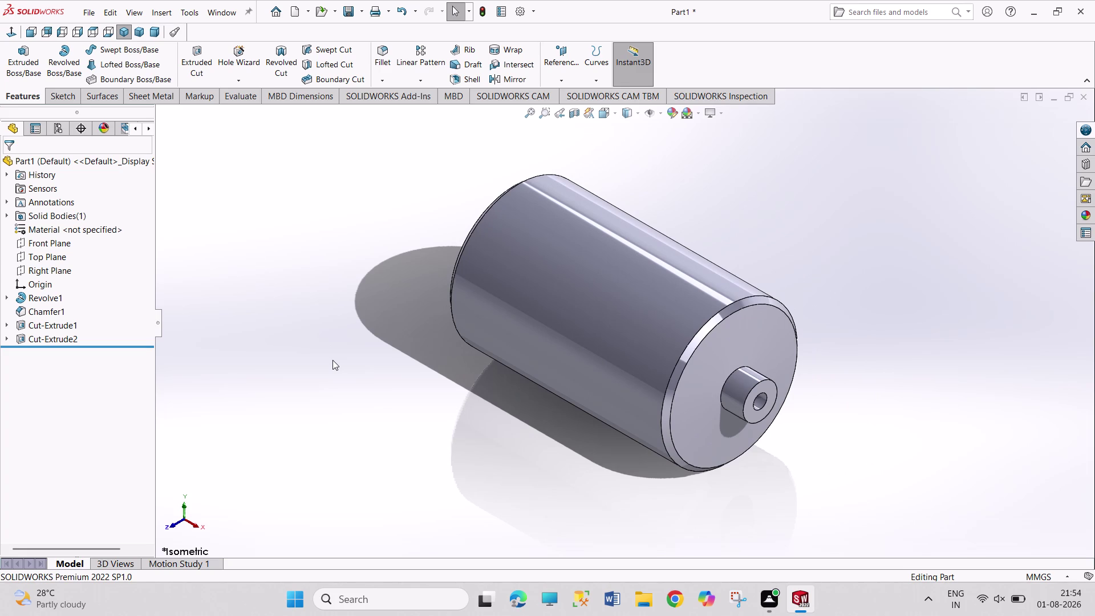
key(ctrl+s)
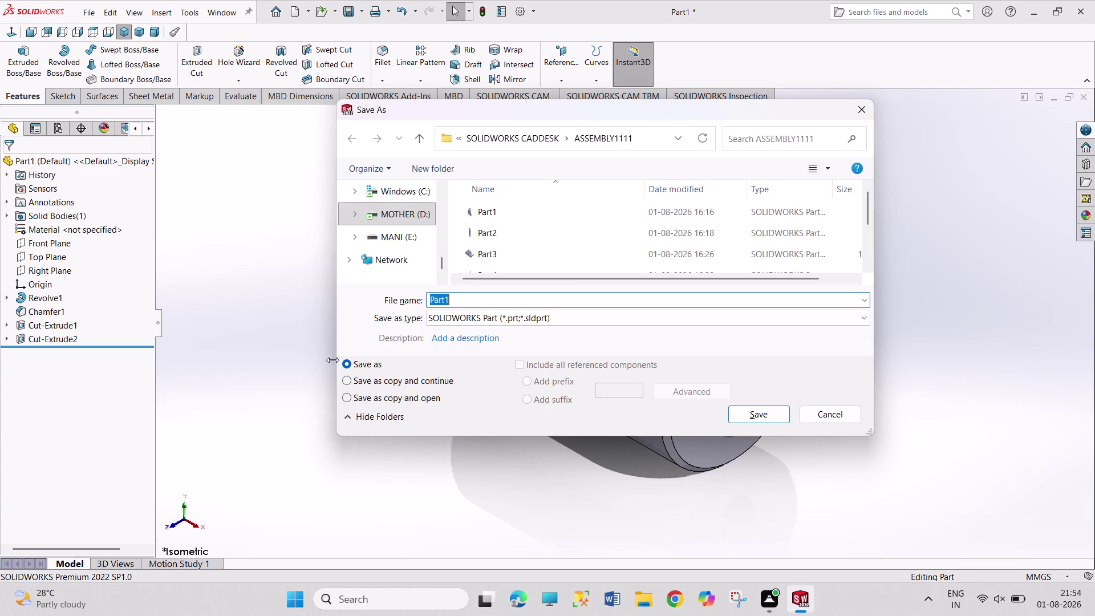
Save the part as ROLLER TRACK1 and start a new SOLIDWORKS document.
text(RO)
text(LLER T)
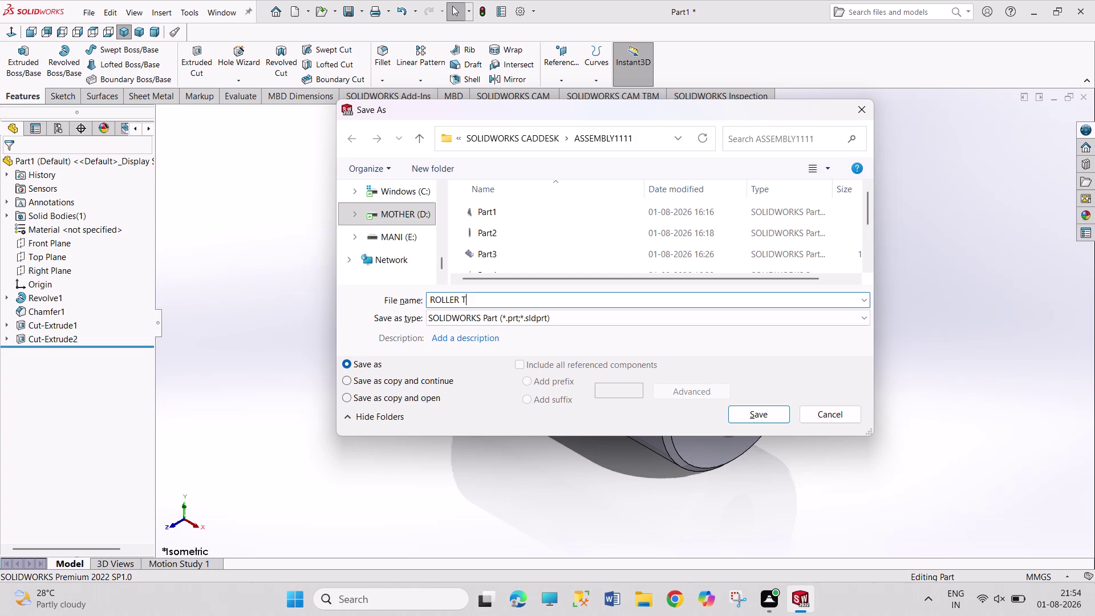
text(RA)
text(CK)
key(1)
key(Return)
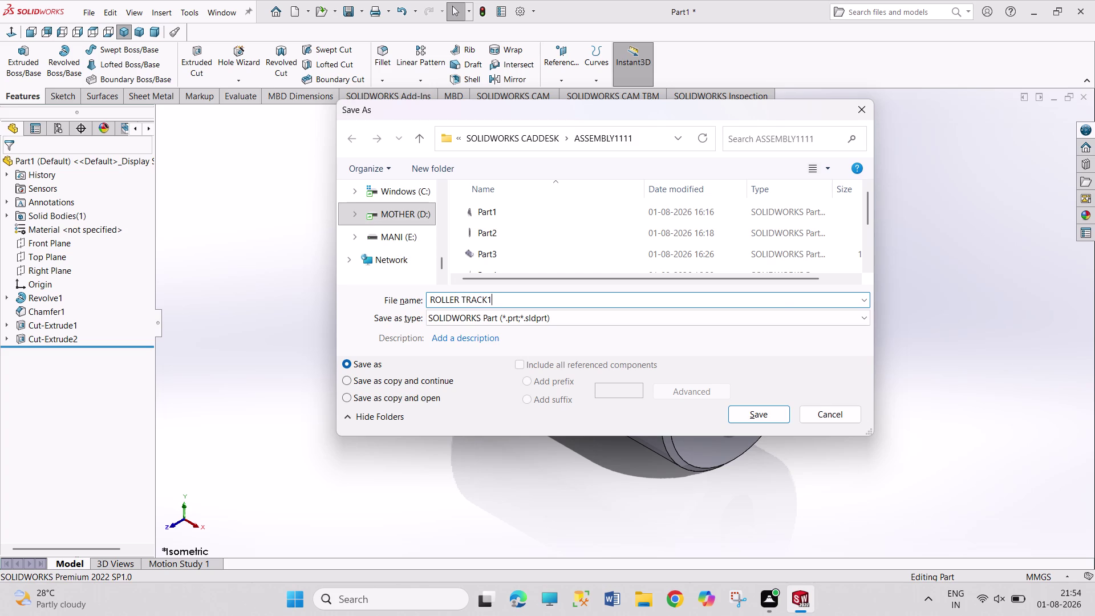
key(ctrl+n)
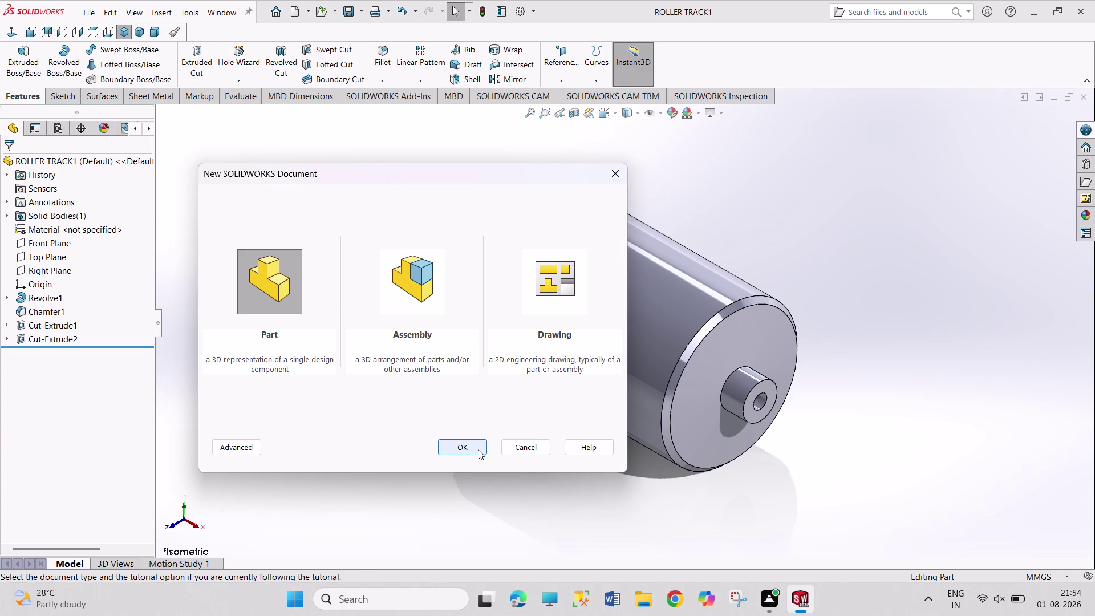
click(477, 450)
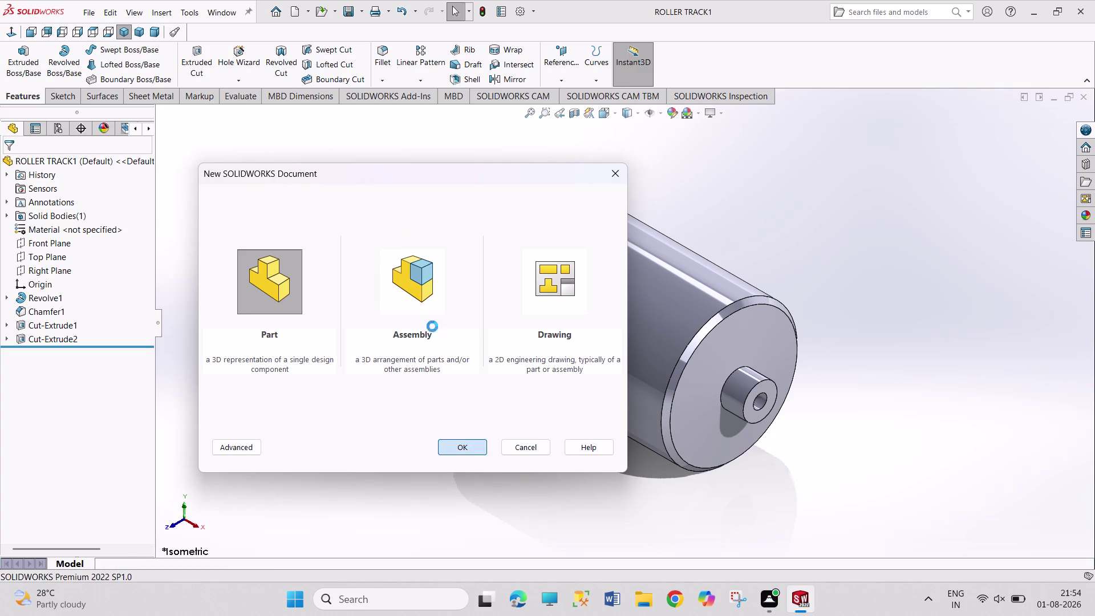